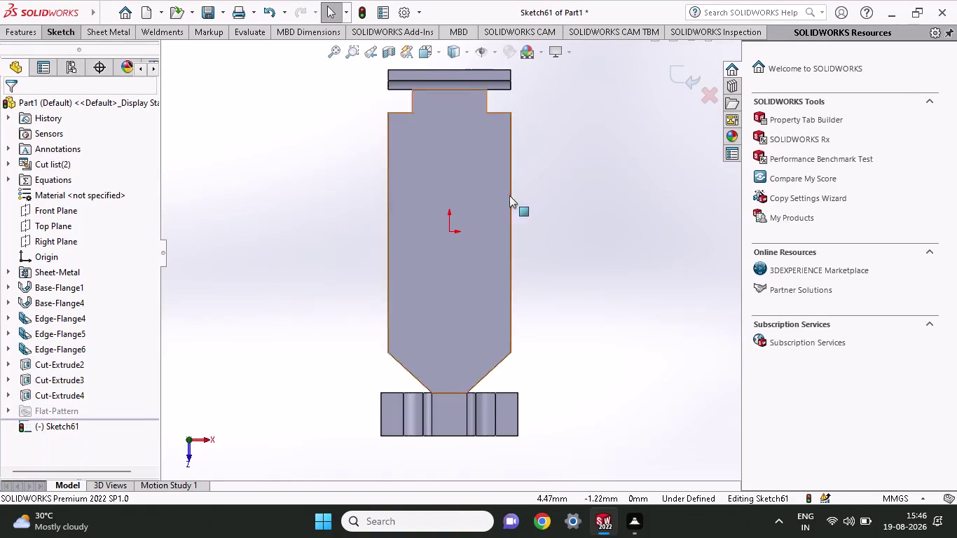
Sketch a vertical straight slot running from low on the flange up near its top edge.
click(68, 32)
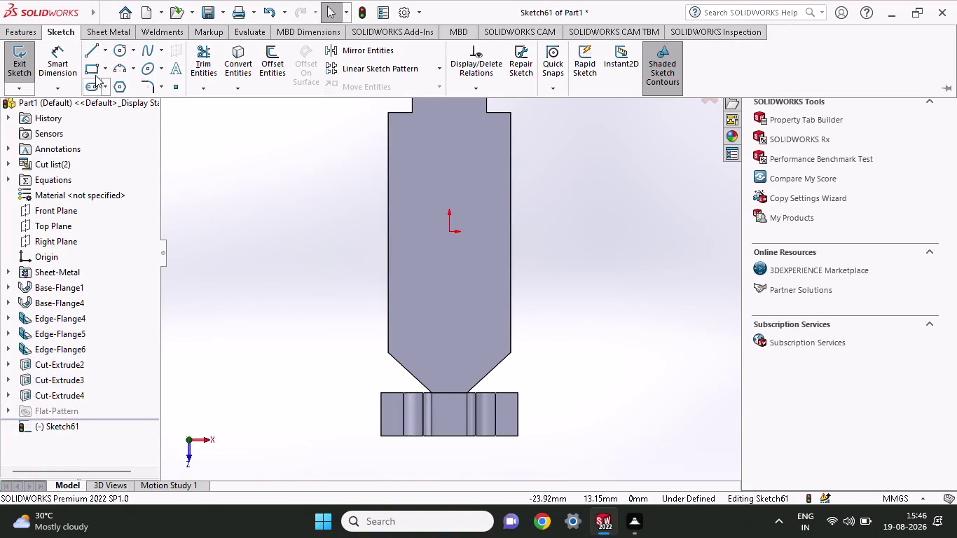
click(89, 93)
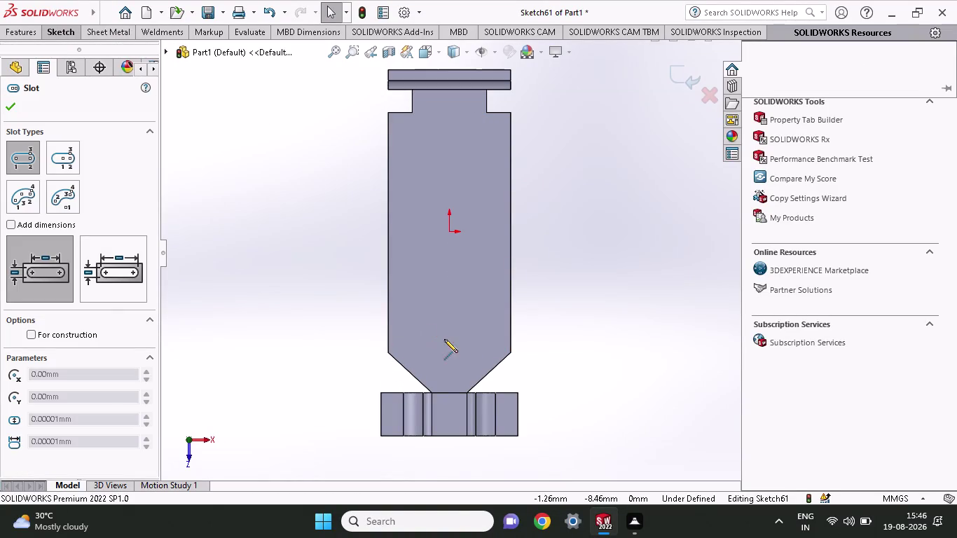
click(454, 349)
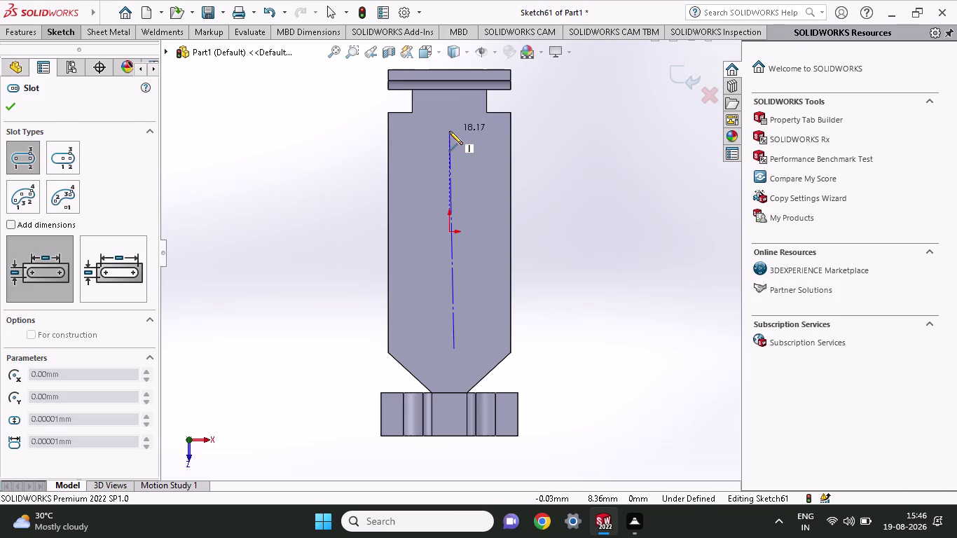
key(Escape)
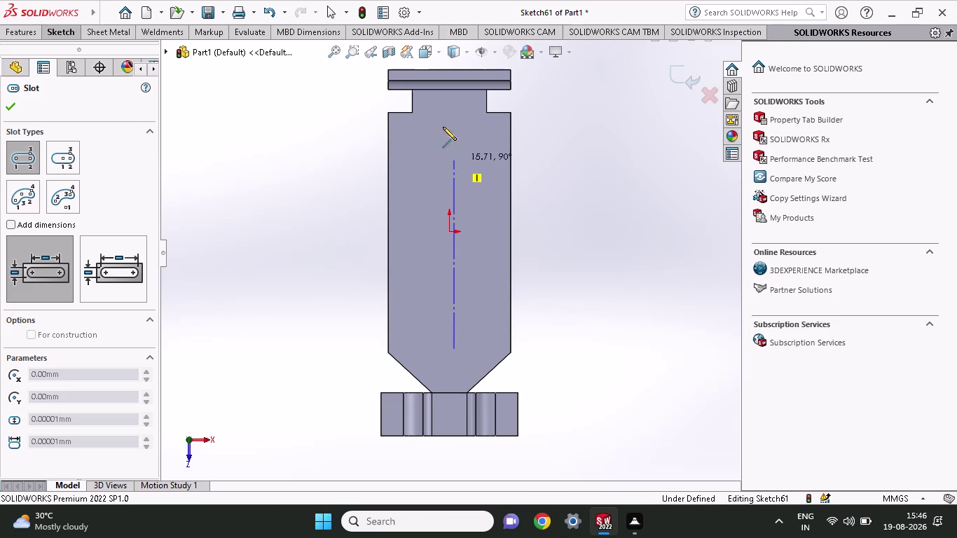
click(60, 33)
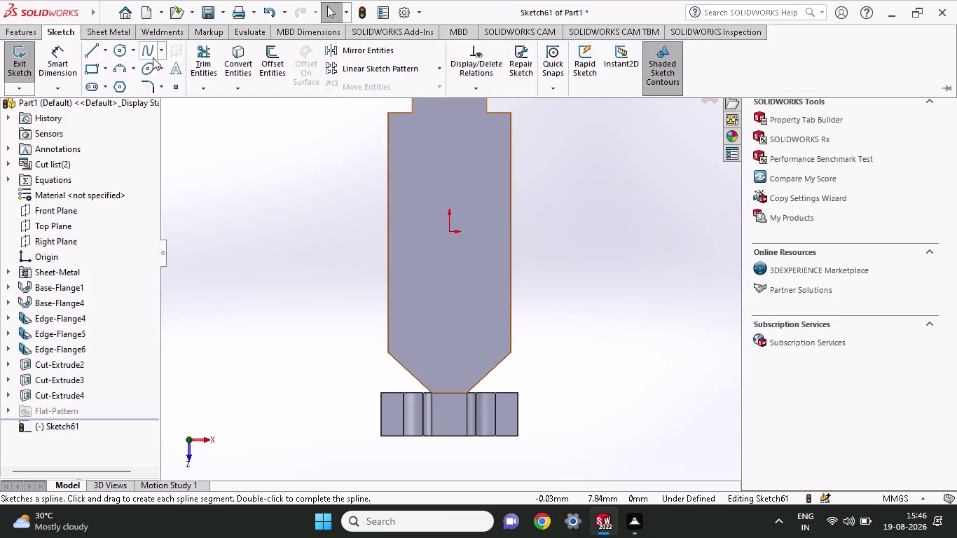
click(91, 84)
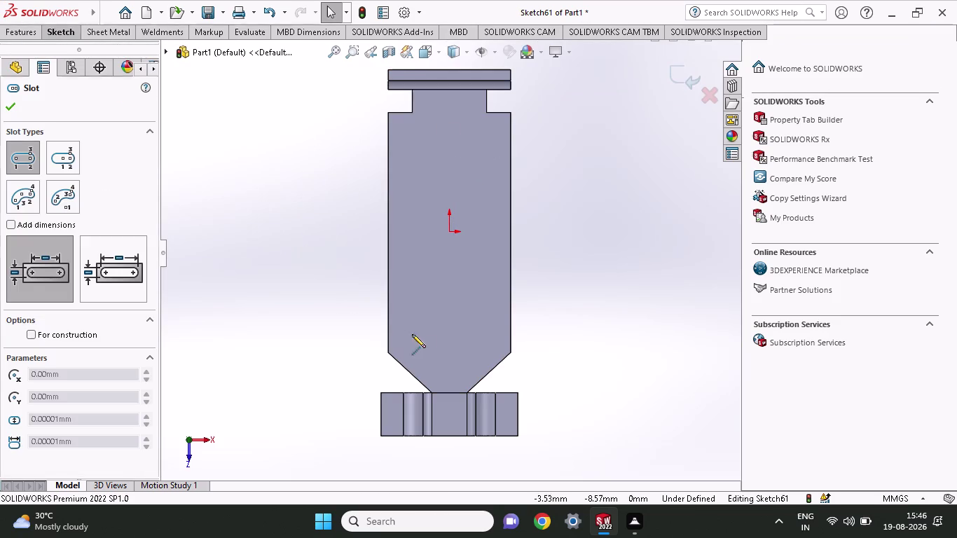
click(452, 349)
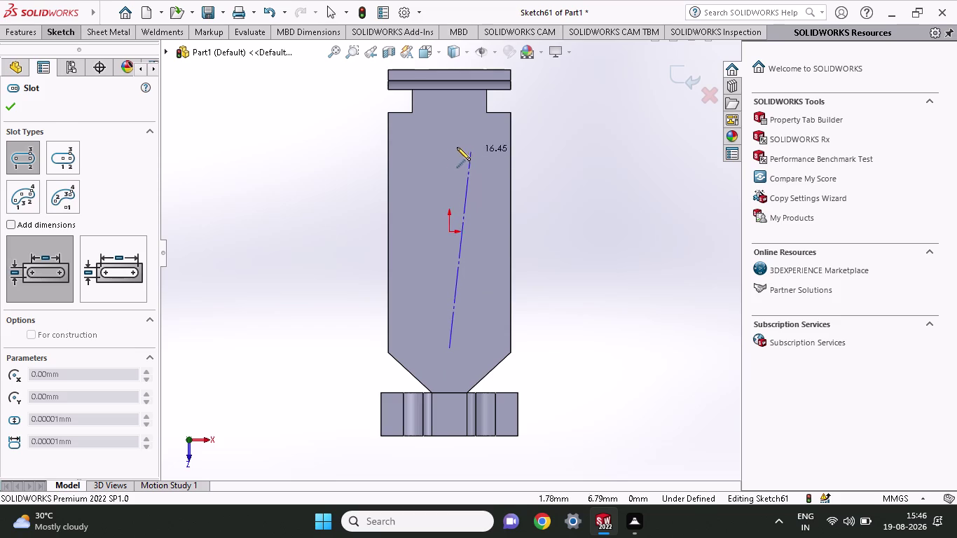
click(449, 138)
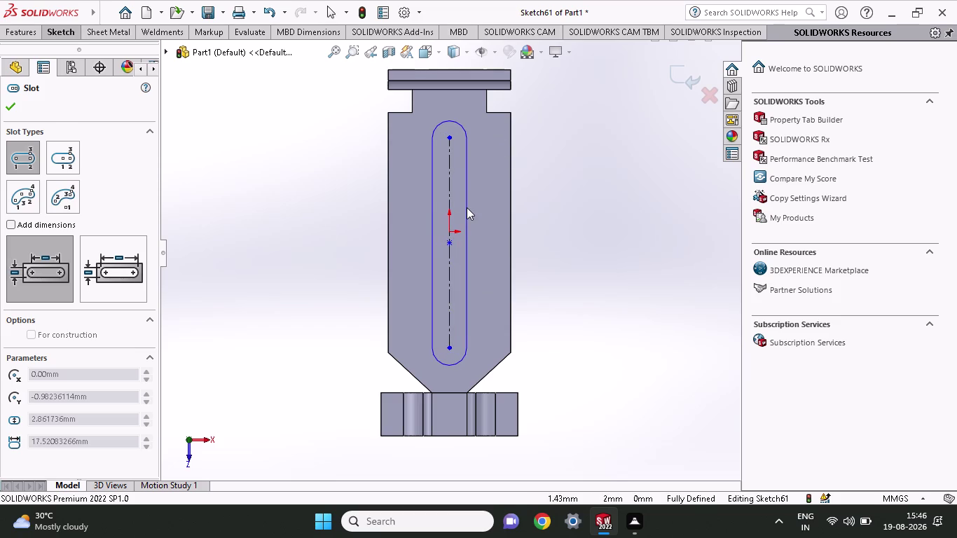
click(467, 207)
click(51, 40)
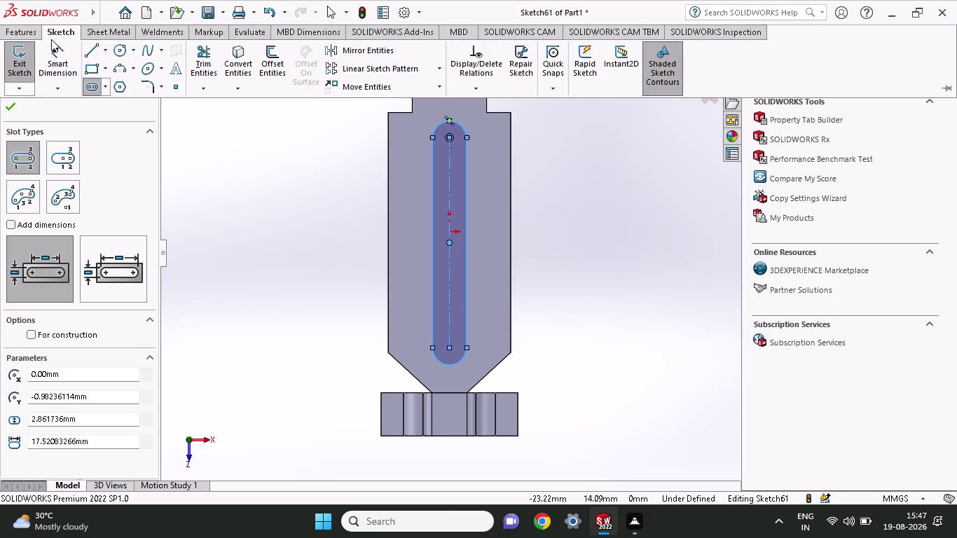
click(72, 64)
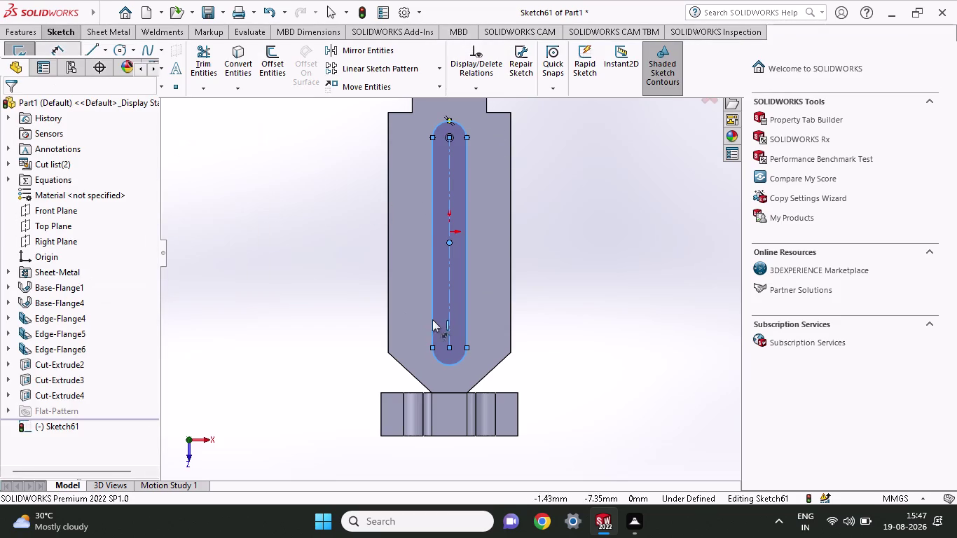
click(450, 346)
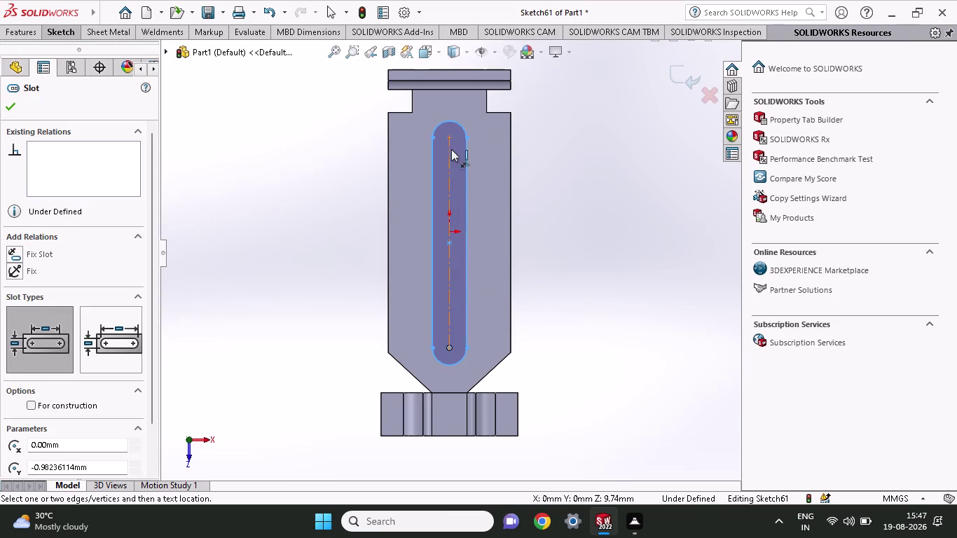
Dimension the slot's end-to-end length to 18.30 mm.
click(448, 139)
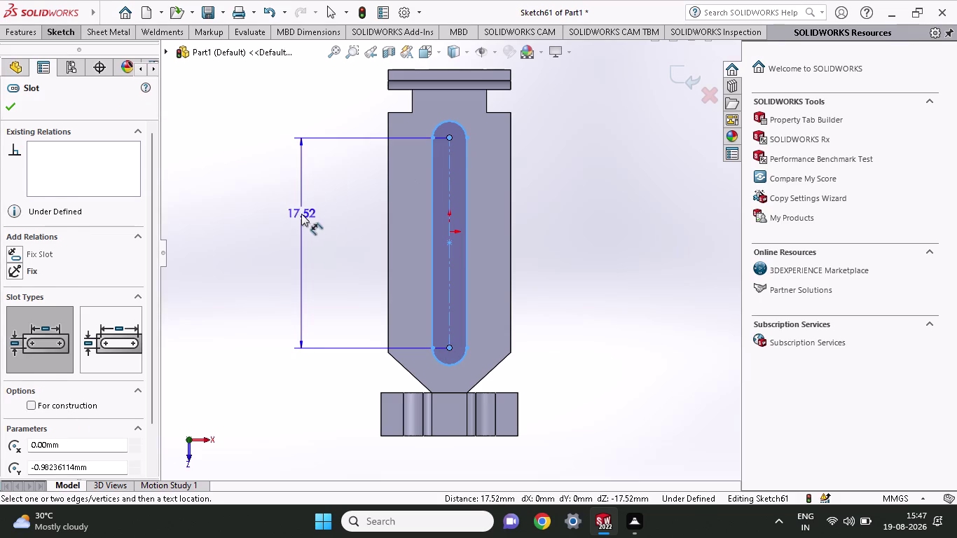
click(301, 214)
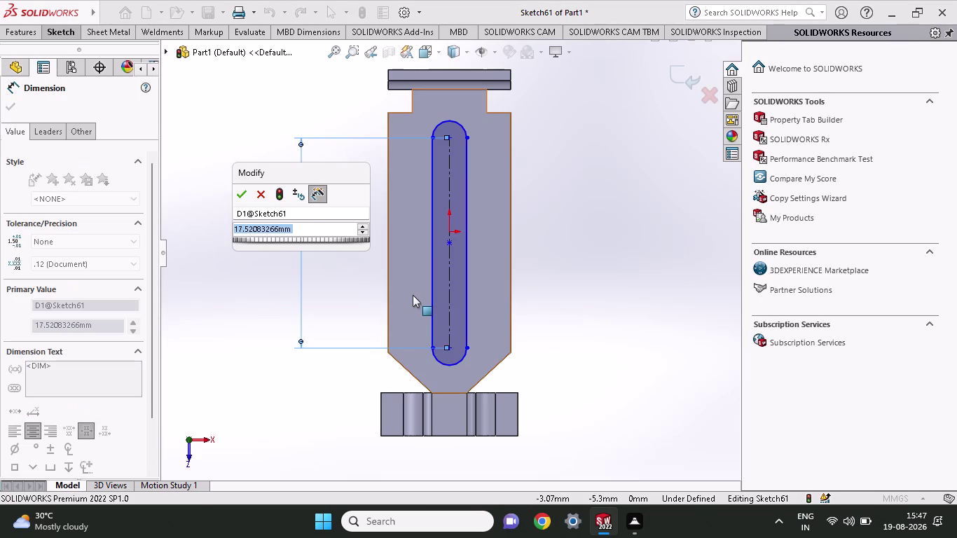
text(1)
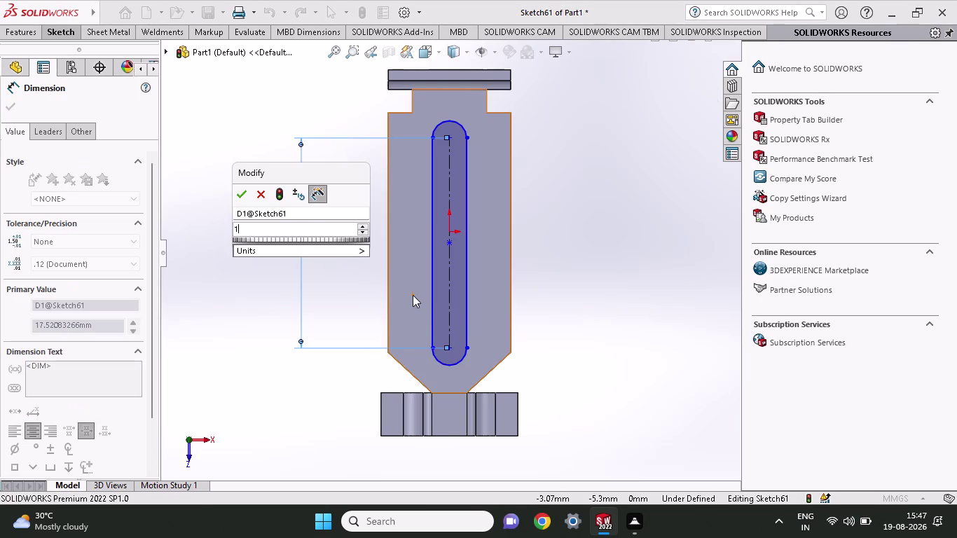
text(8.30)
key(Return)
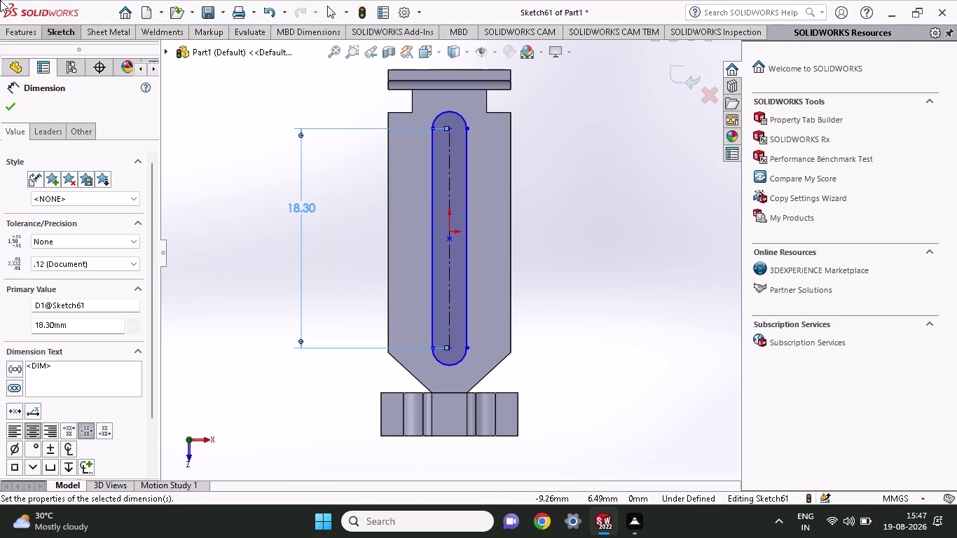
Dimension the slot's lower rounded end to a 2.10 mm radius.
click(441, 363)
click(314, 381)
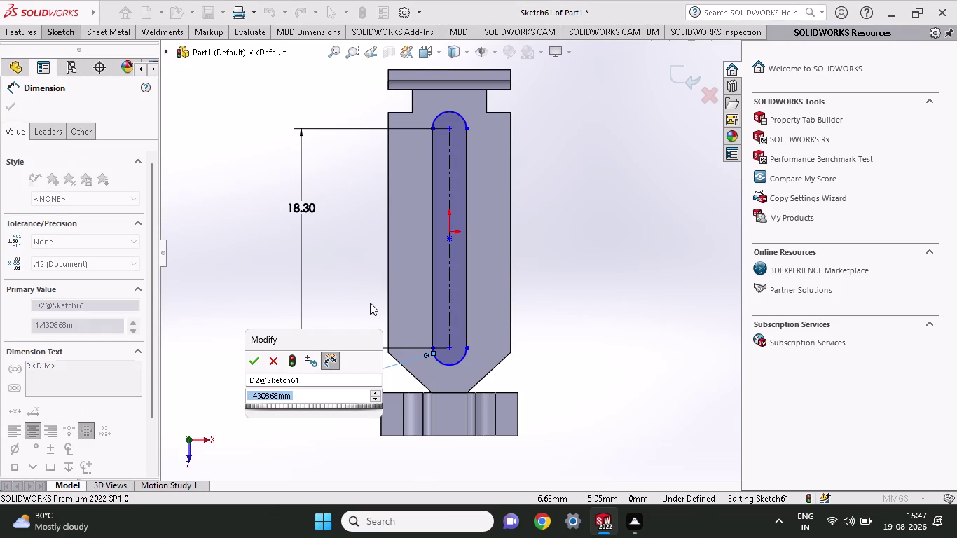
key(2)
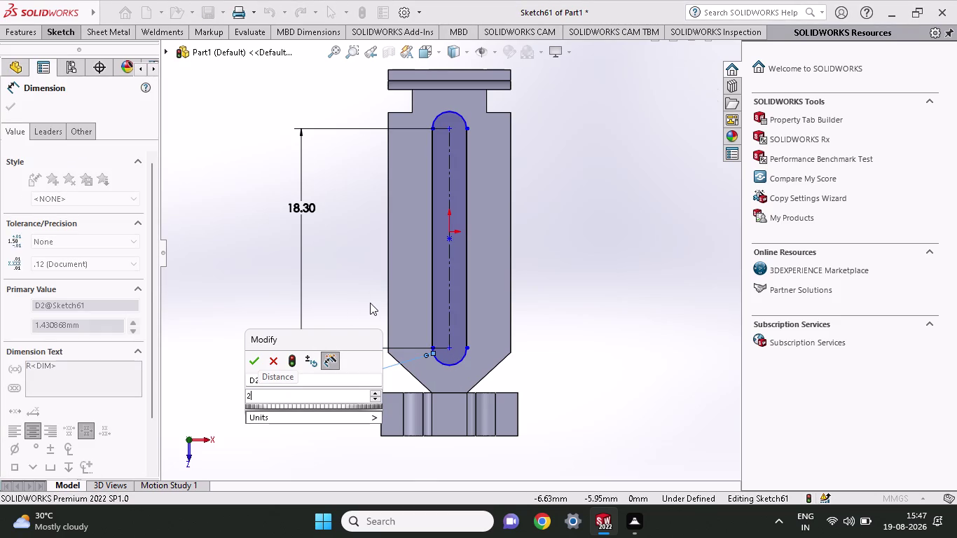
key(period)
text(1)
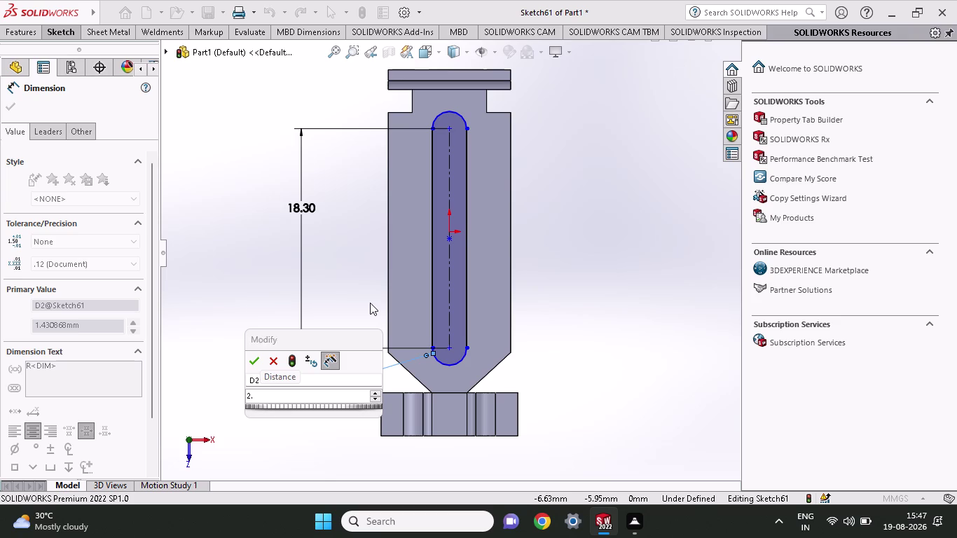
text(0)
key(Return)
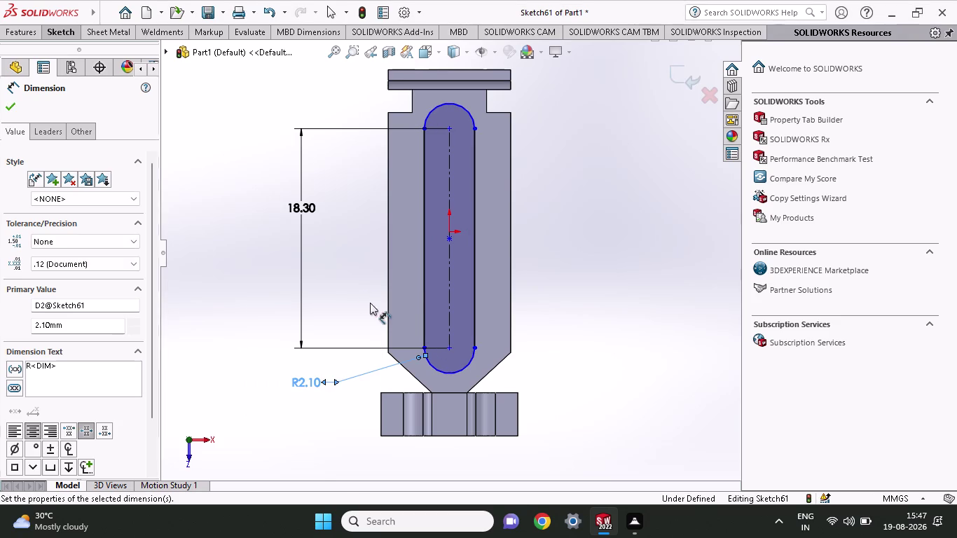
click(15, 107)
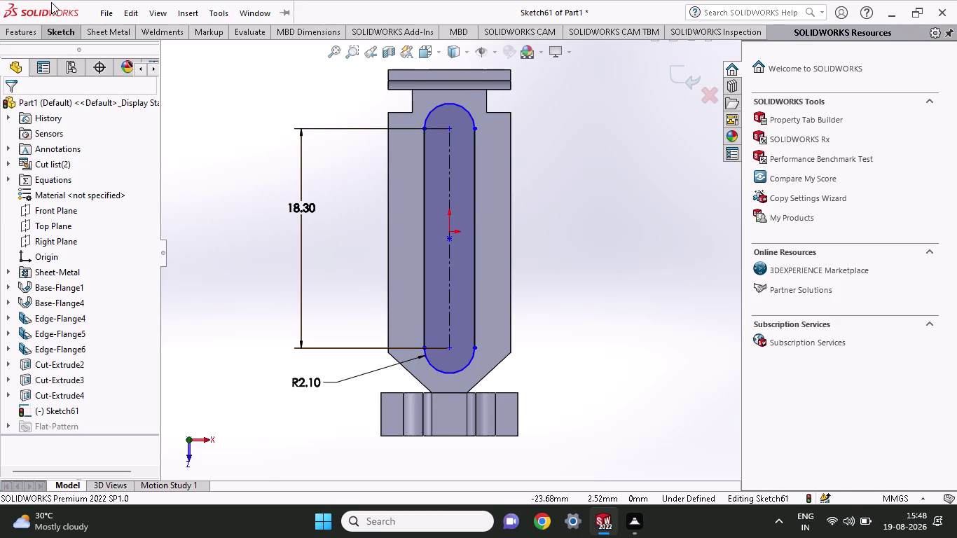
click(68, 41)
click(67, 28)
Dimension the slot's top arc centre to the origin as 18.30/2, giving 9.15 mm.
click(54, 68)
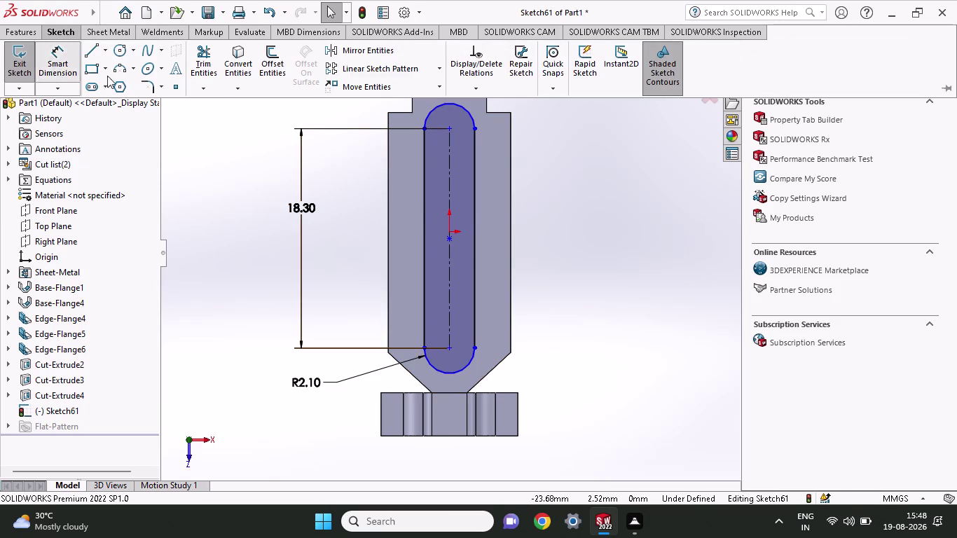
click(450, 228)
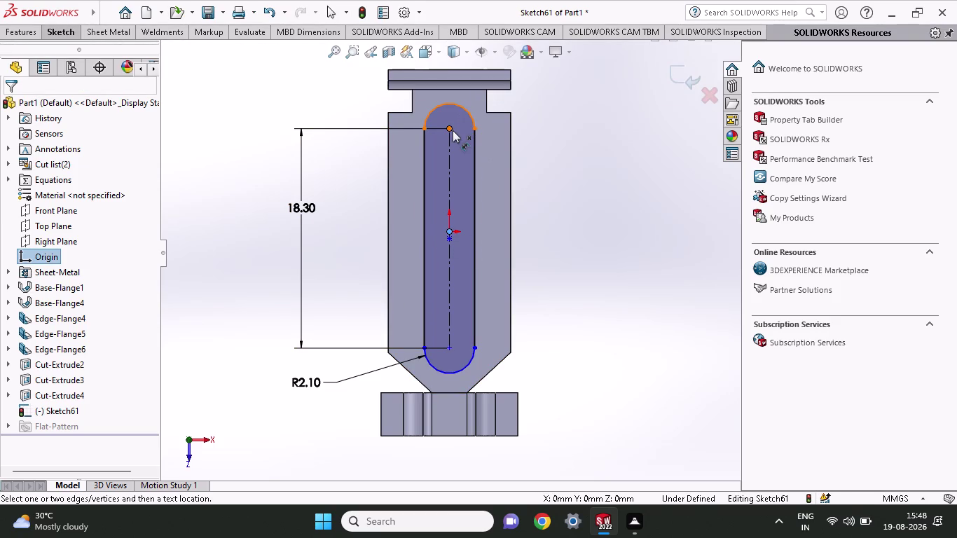
click(447, 131)
click(355, 199)
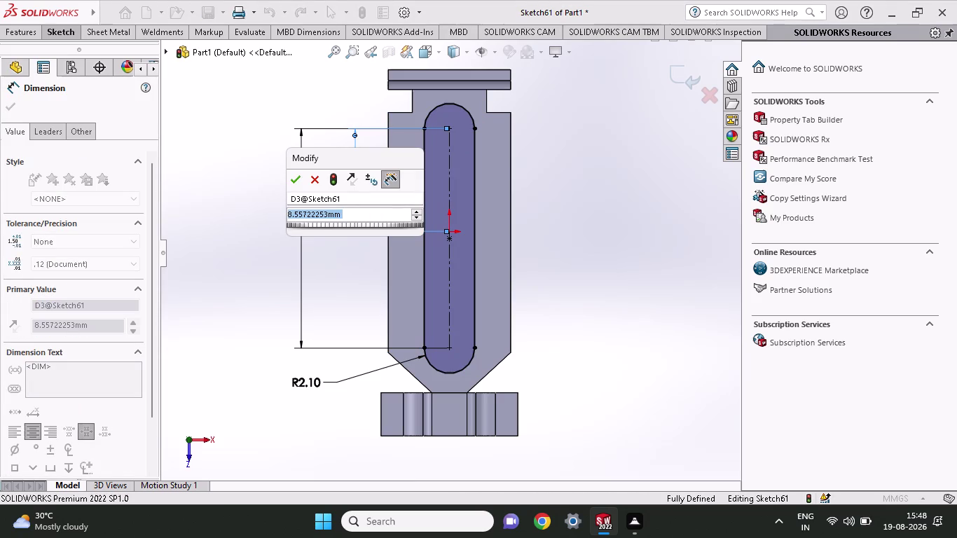
text(1)
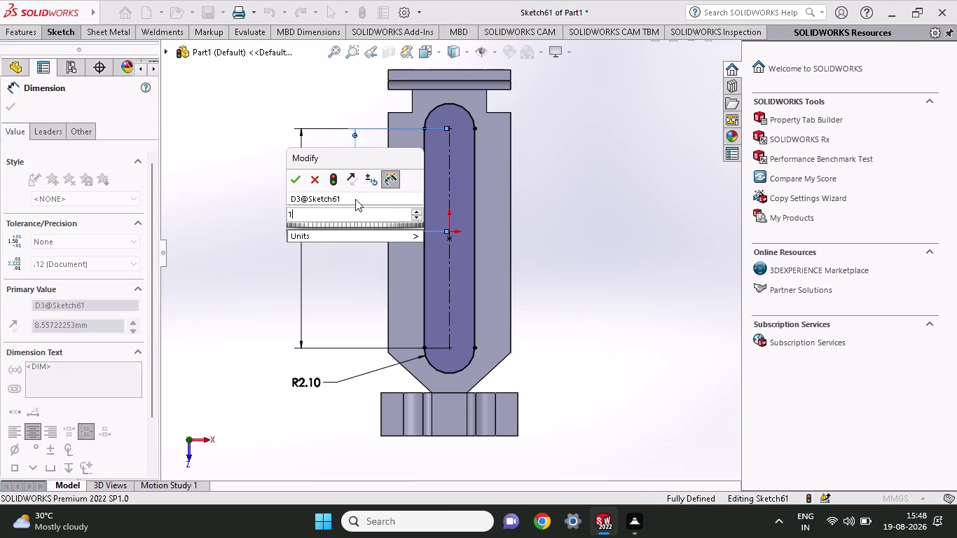
text(8.30)
text(/2)
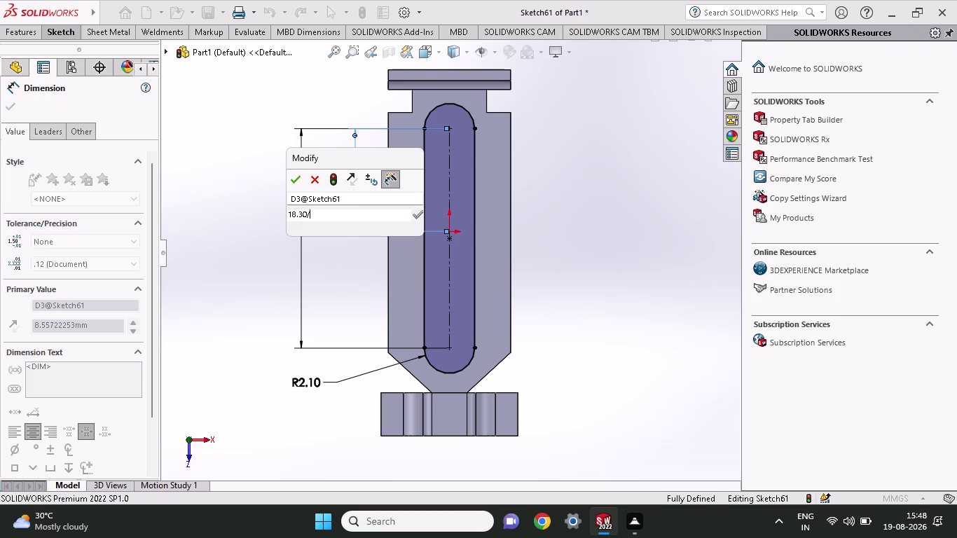
key(Return)
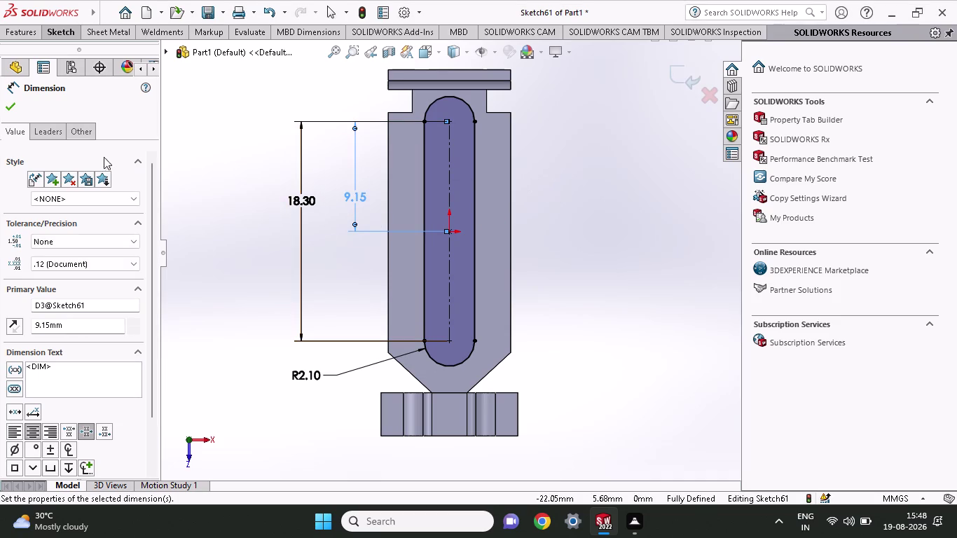
click(6, 104)
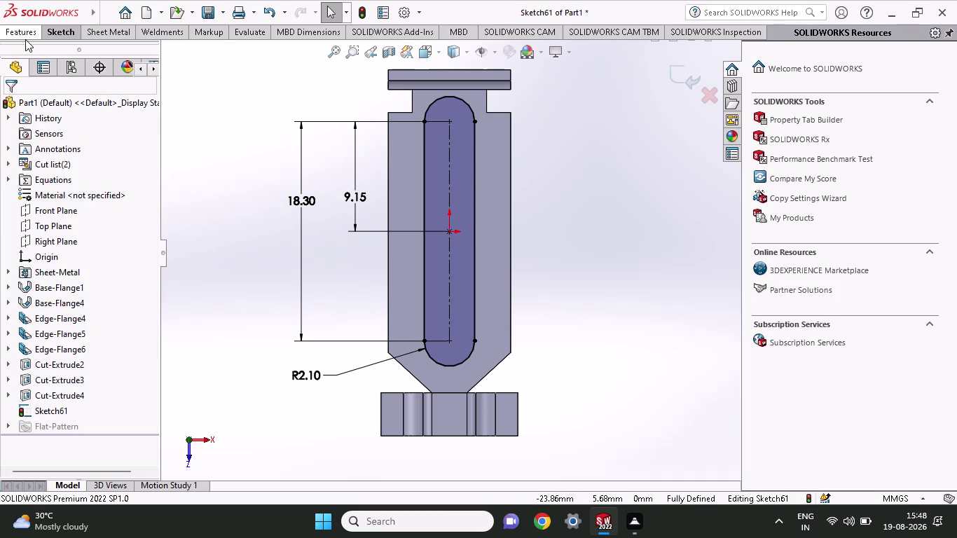
Extrude-cut the slot sketch Blind 3.60 mm through the base as Cut-Extrude5.
click(25, 35)
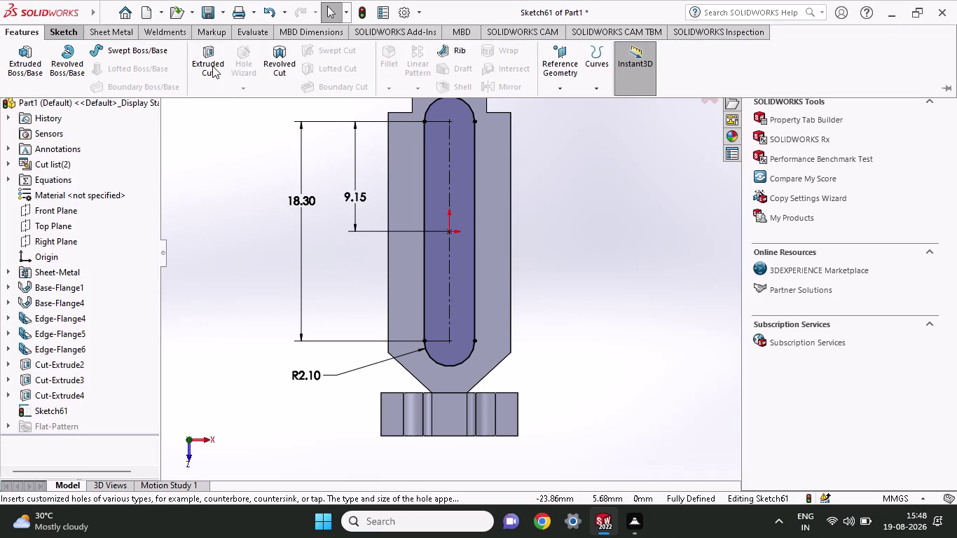
click(213, 66)
scroll(up, 3)
middle_drag(242, 173, 235, 63)
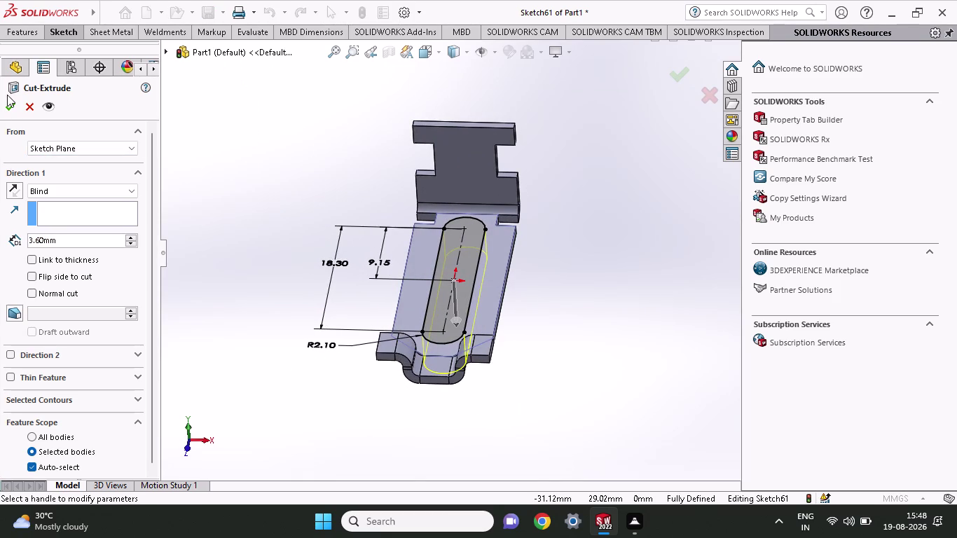
click(8, 98)
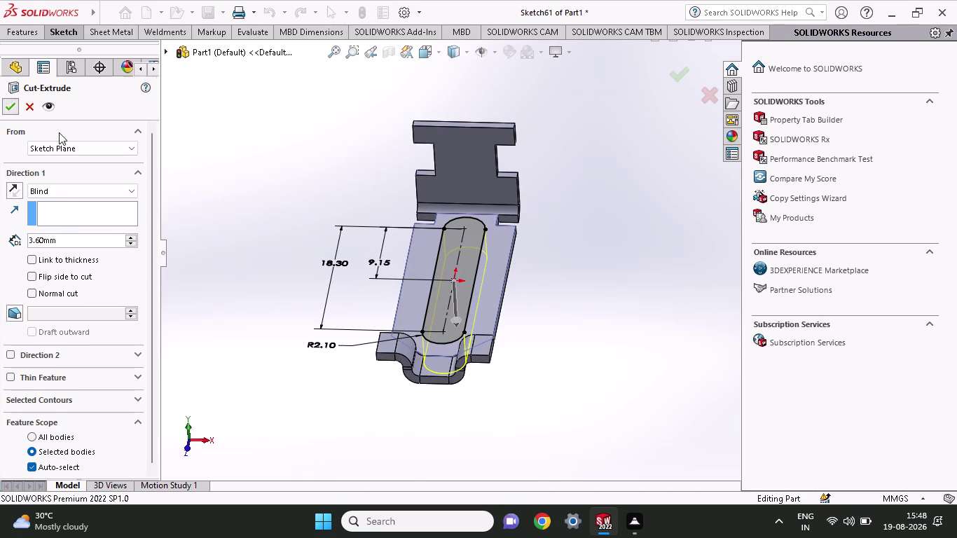
click(251, 216)
Orbit to inspect the slot, then open Sketch62 on the Edge-Flange6 vertical face.
middle_drag(261, 222, 335, 295)
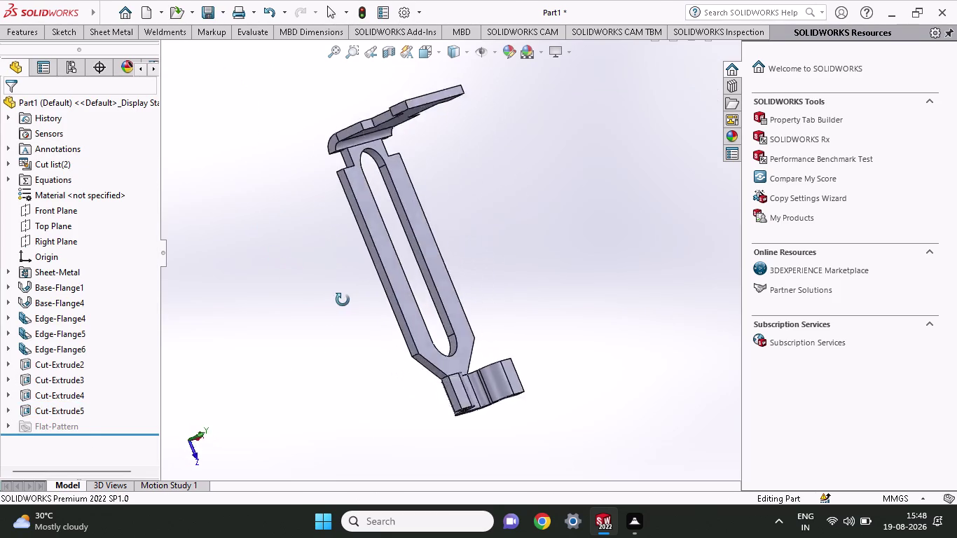
middle_drag(335, 295, 277, 194)
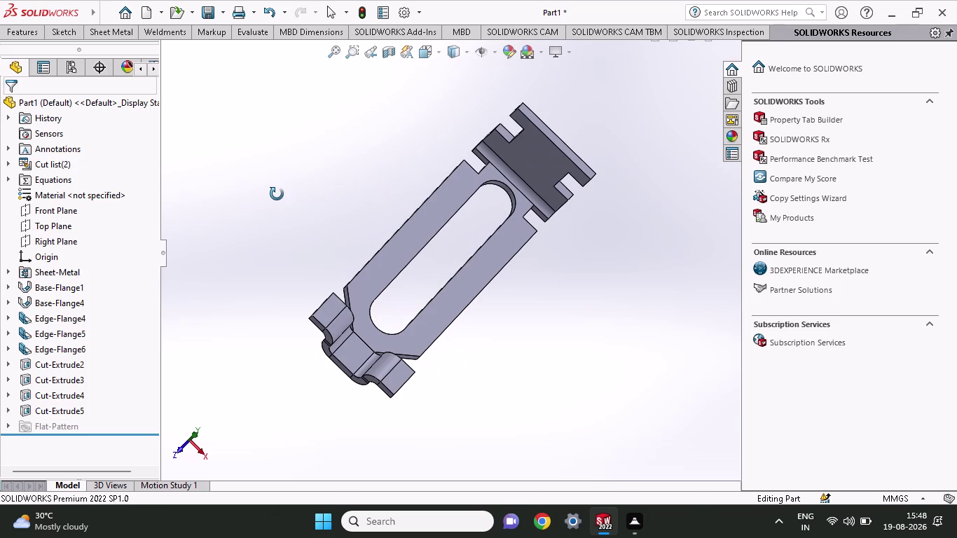
middle_drag(276, 194, 267, 177)
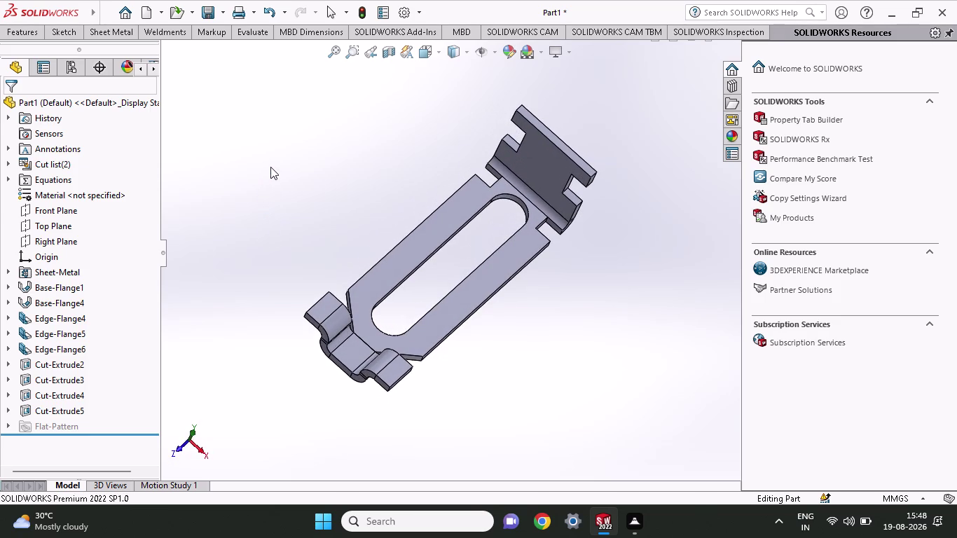
scroll(up, 3)
middle_drag(270, 167, 310, 122)
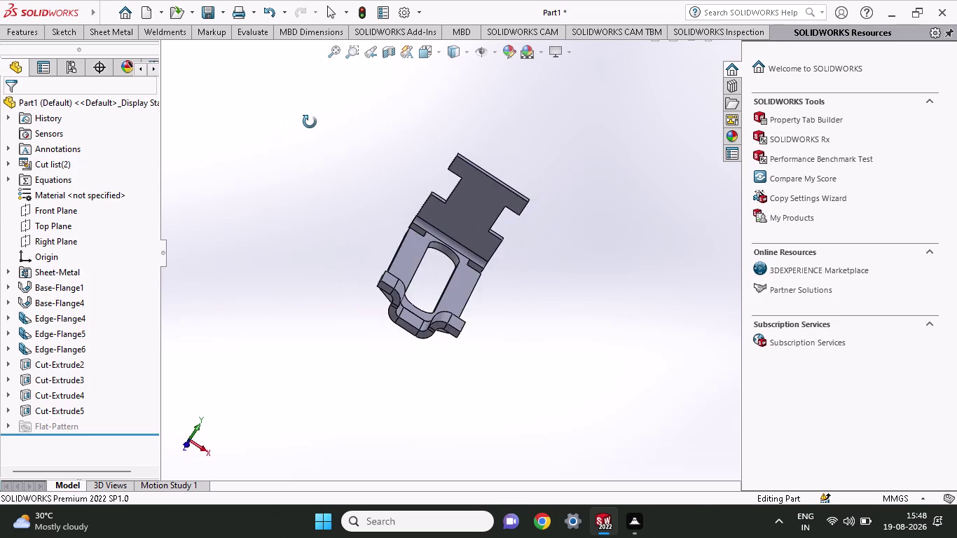
middle_drag(310, 122, 318, 129)
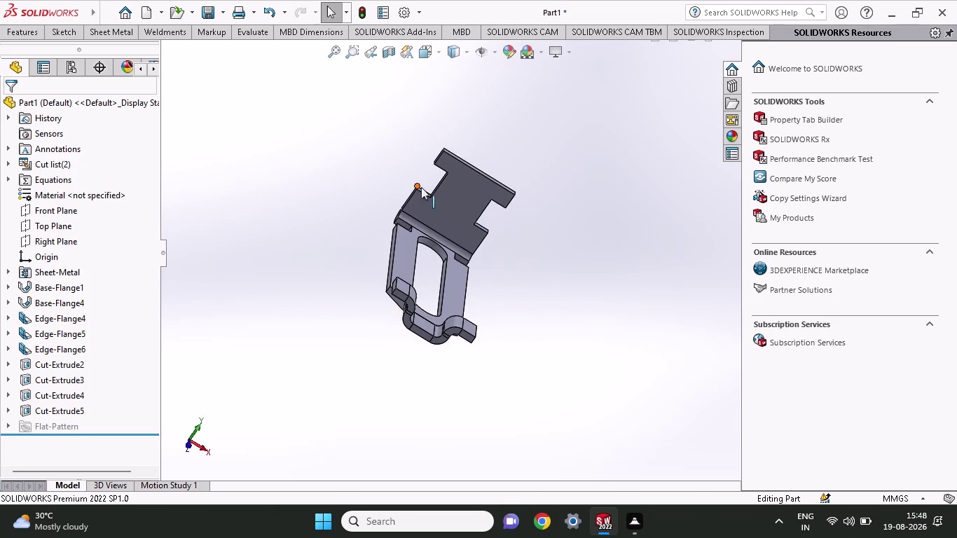
click(441, 194)
click(503, 160)
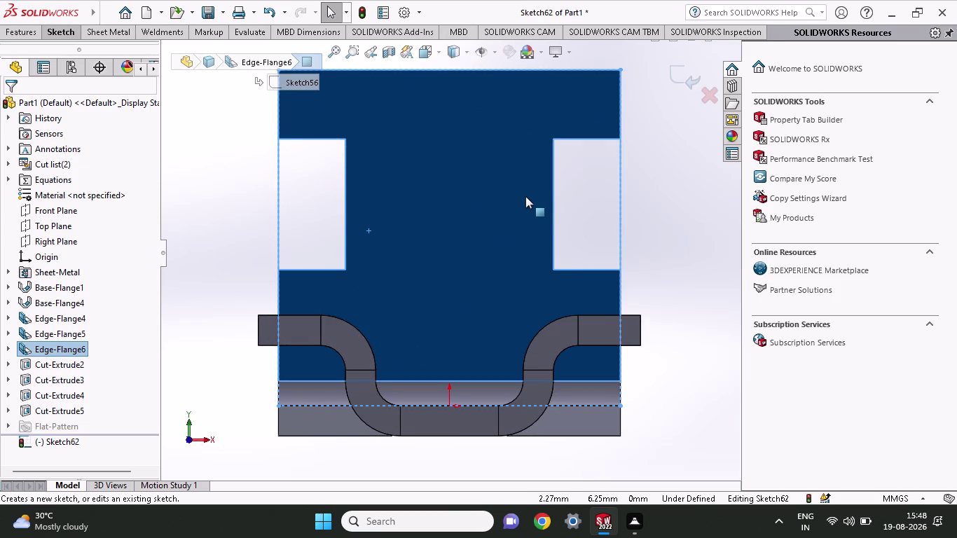
Draw a corner rectangle on the flange face from its top edge to the bend line.
click(58, 24)
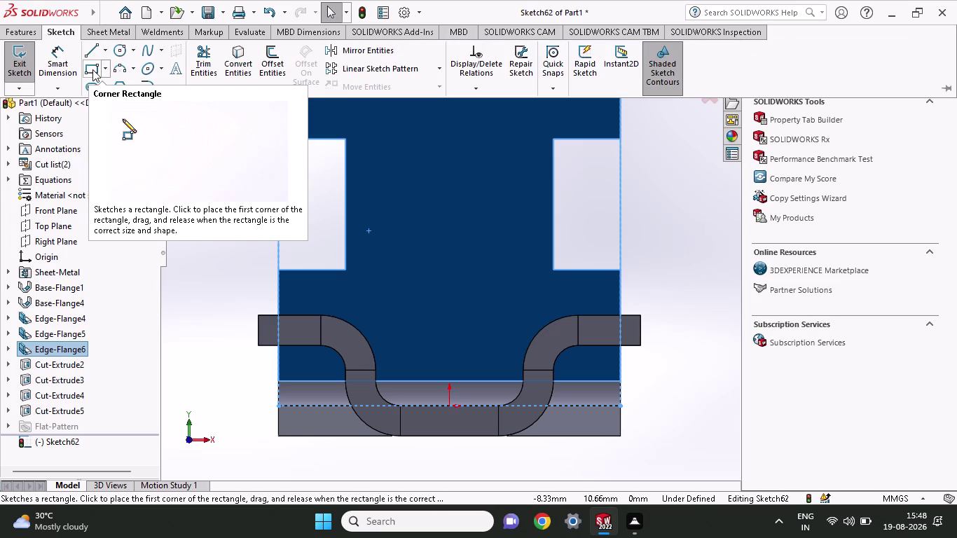
click(99, 68)
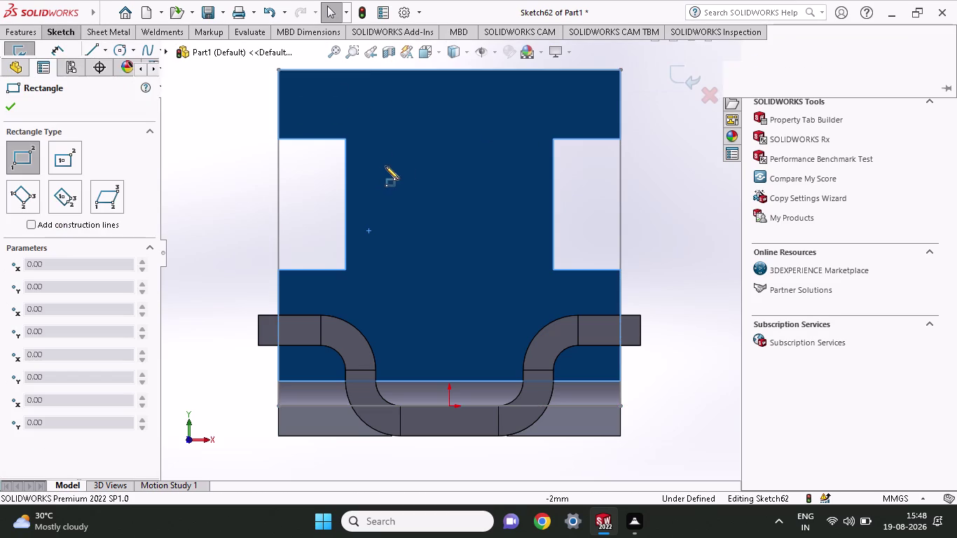
click(376, 71)
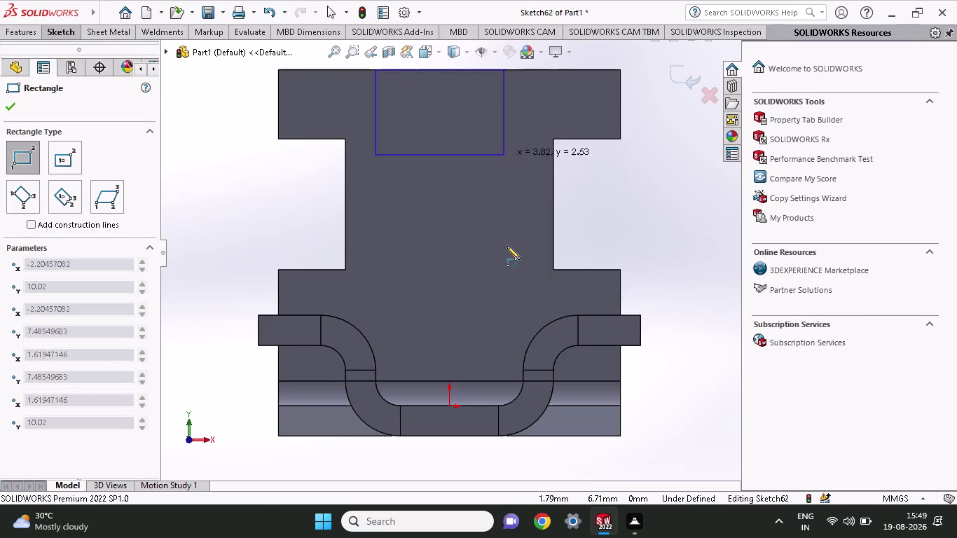
click(505, 382)
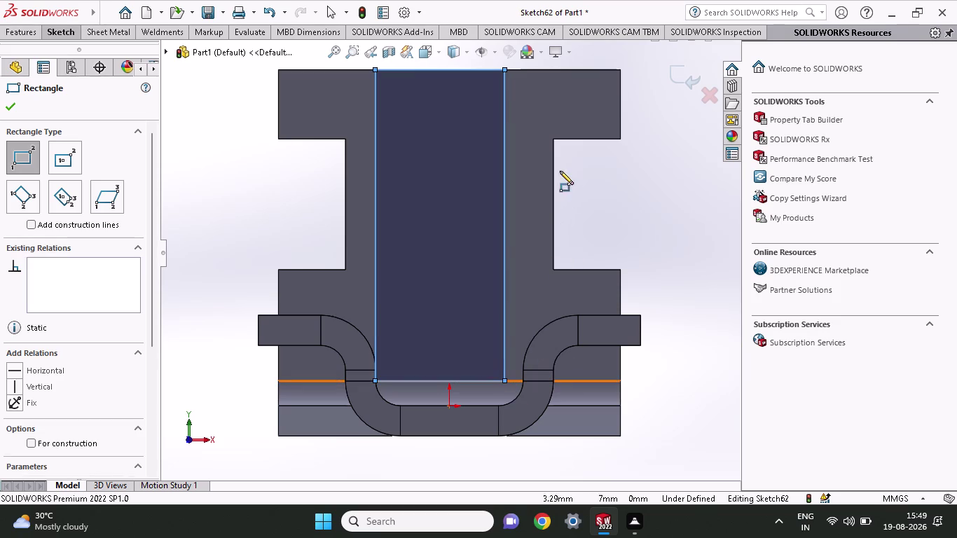
click(61, 30)
click(64, 70)
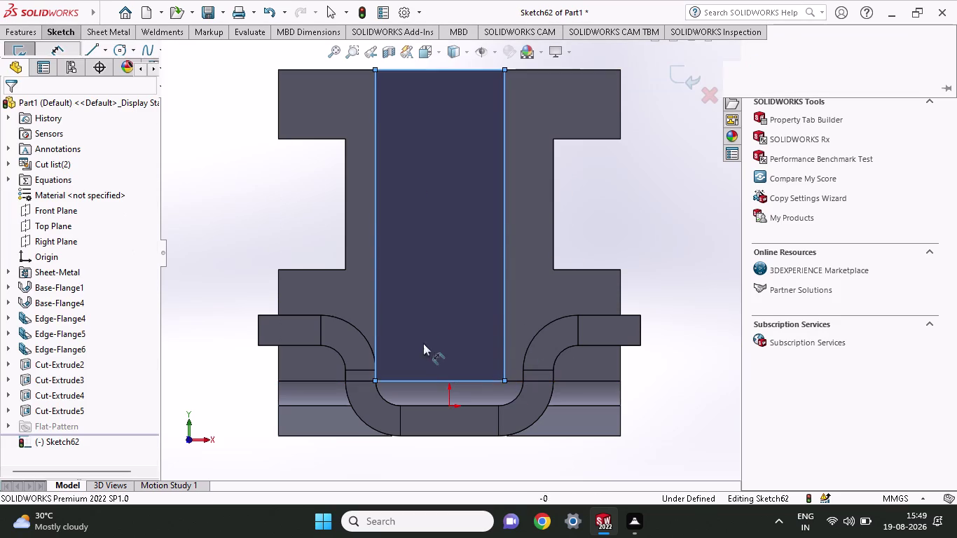
Dimension the rectangle's lower-right corner from the origin, placing the offset below the part.
click(449, 404)
click(506, 382)
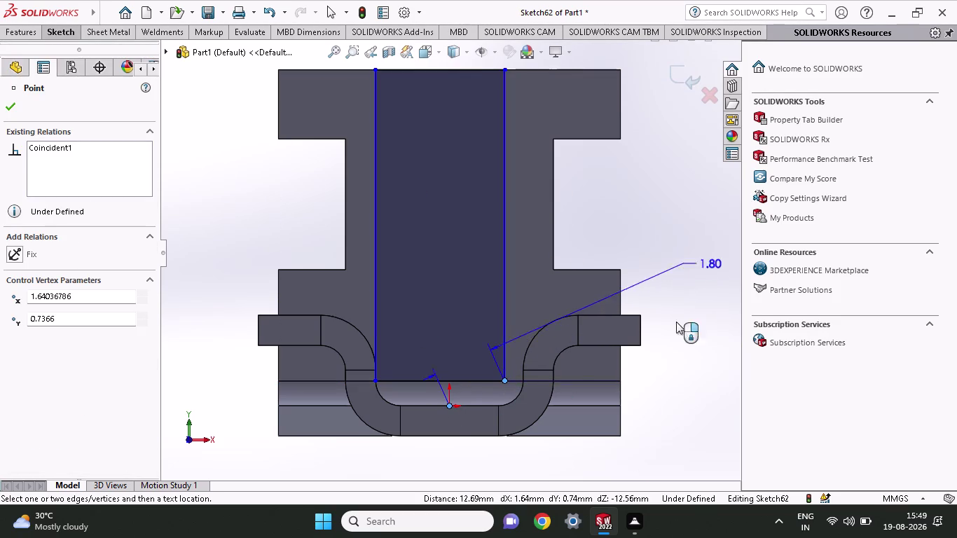
click(466, 465)
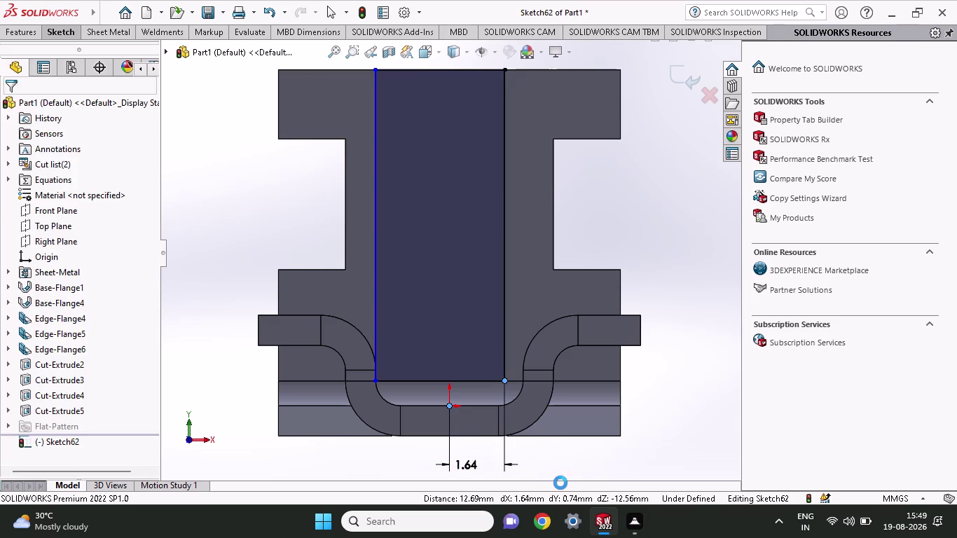
Set the right-side offset to 6.20/2 (3.10 mm), correcting an initial 5.10 entry.
text(1)
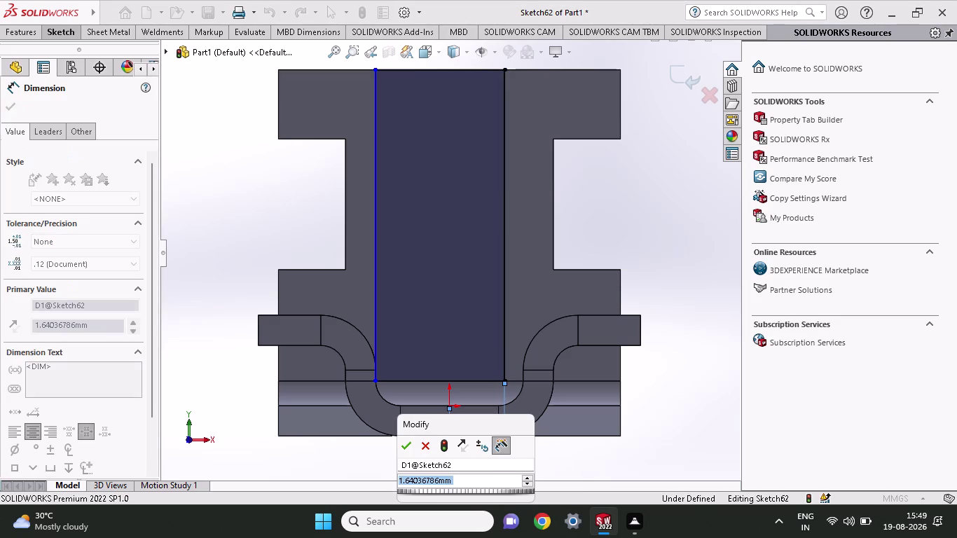
text(0.20/)
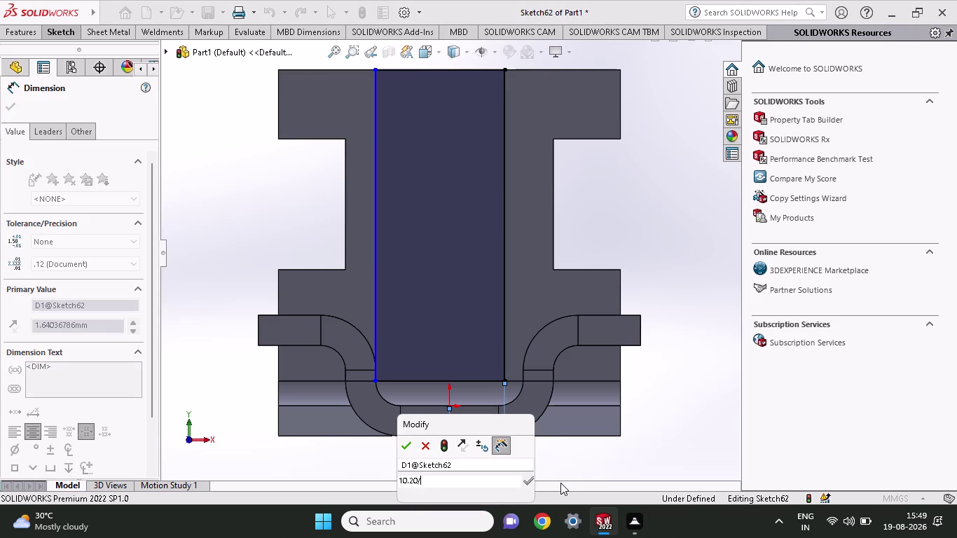
text(2)
key(Return)
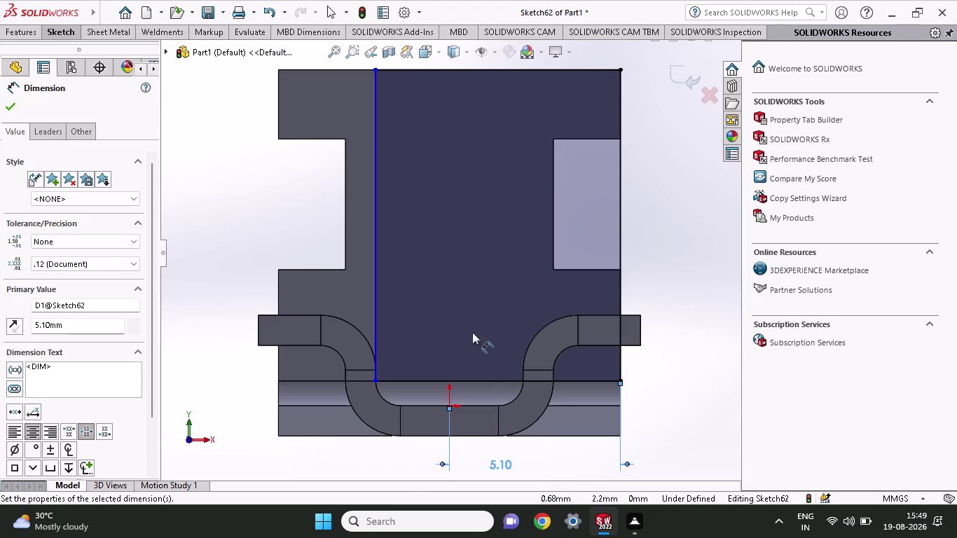
scroll(up, 3)
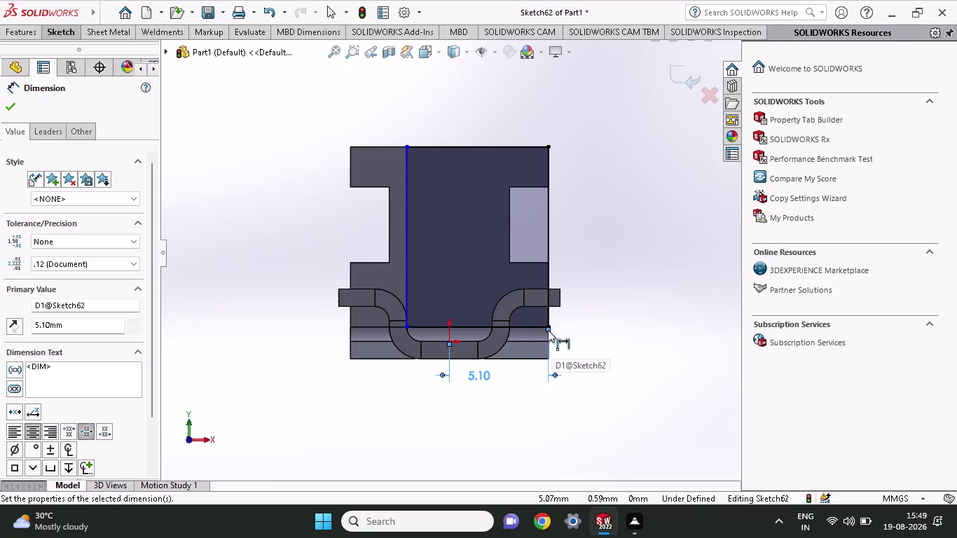
double_click(489, 375)
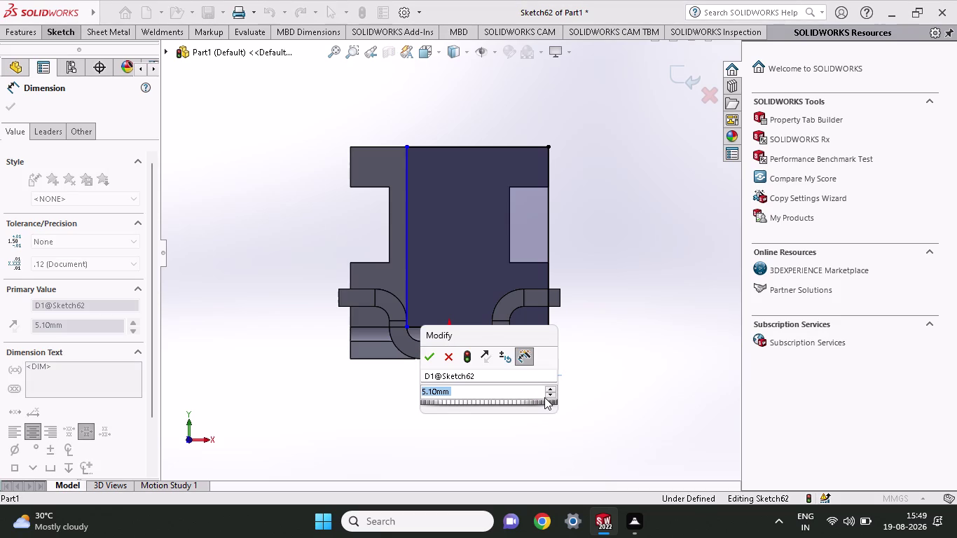
text(6.2)
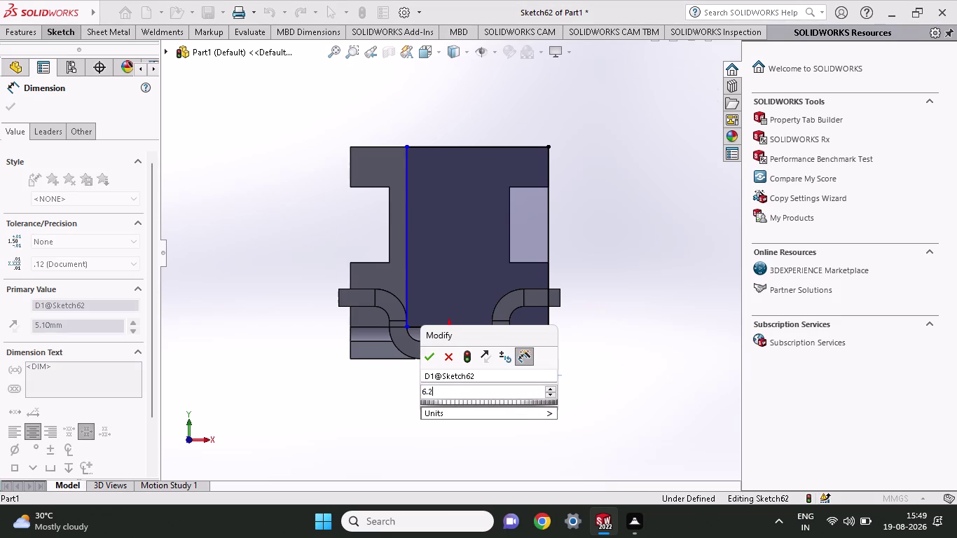
text(0)
text(/2)
key(Return)
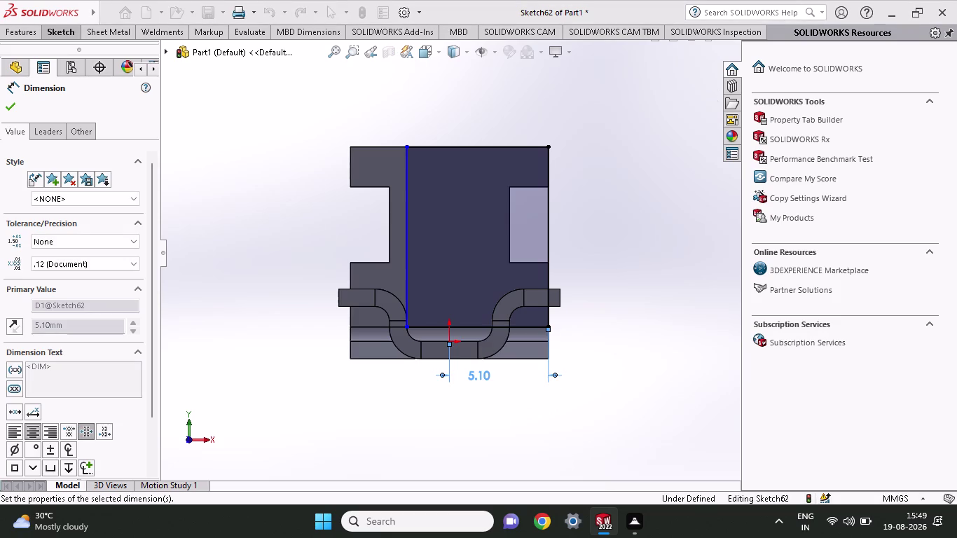
click(446, 345)
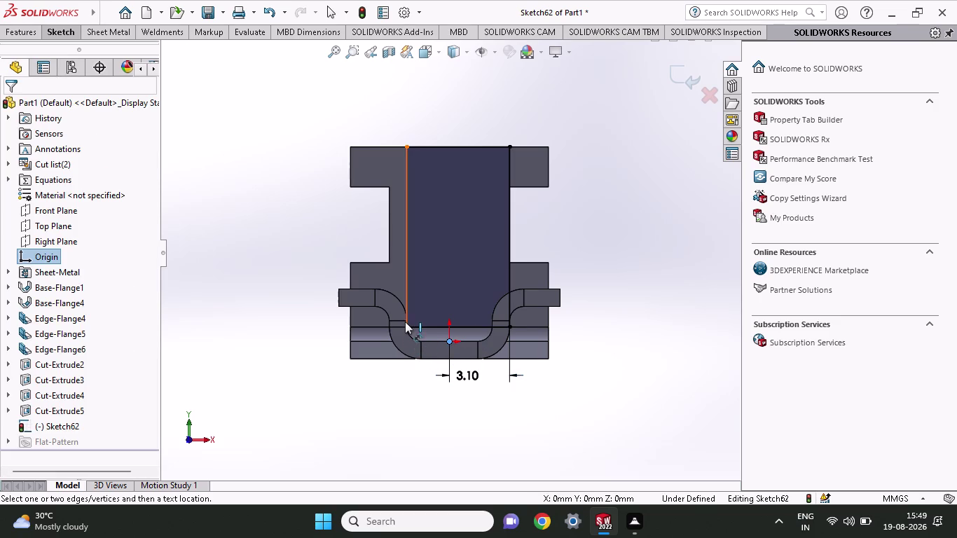
Dimension the rectangle's lower-left corner 3.10 mm from the origin.
click(406, 331)
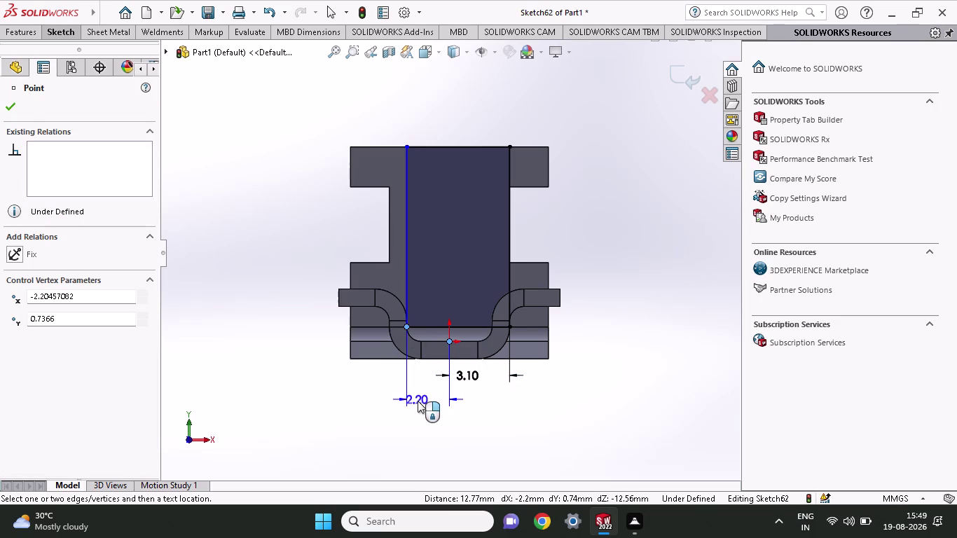
click(418, 401)
key(3)
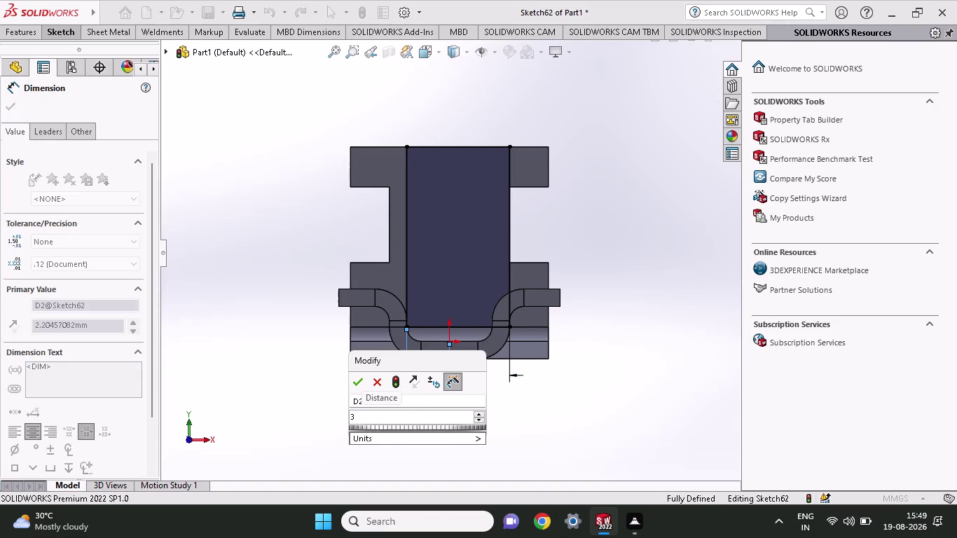
text(.10)
key(Return)
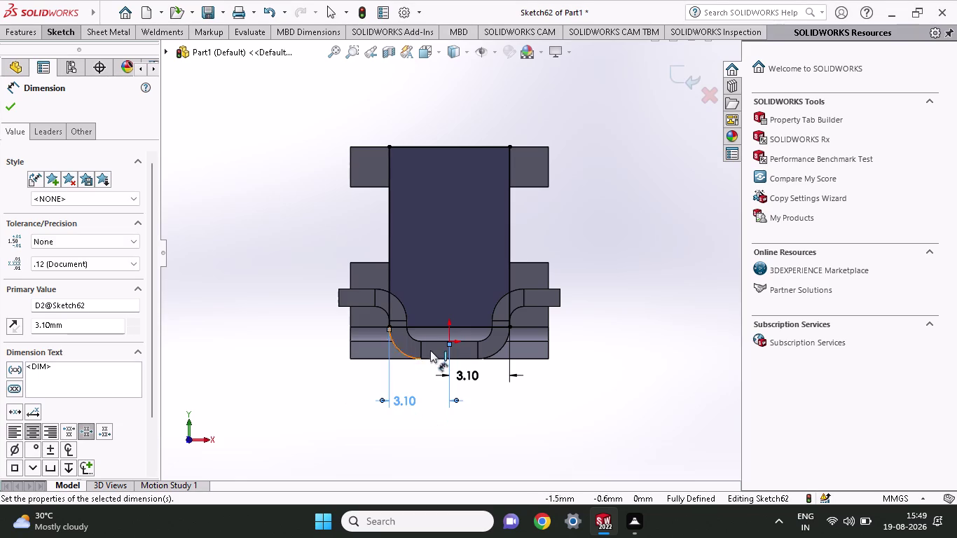
click(9, 107)
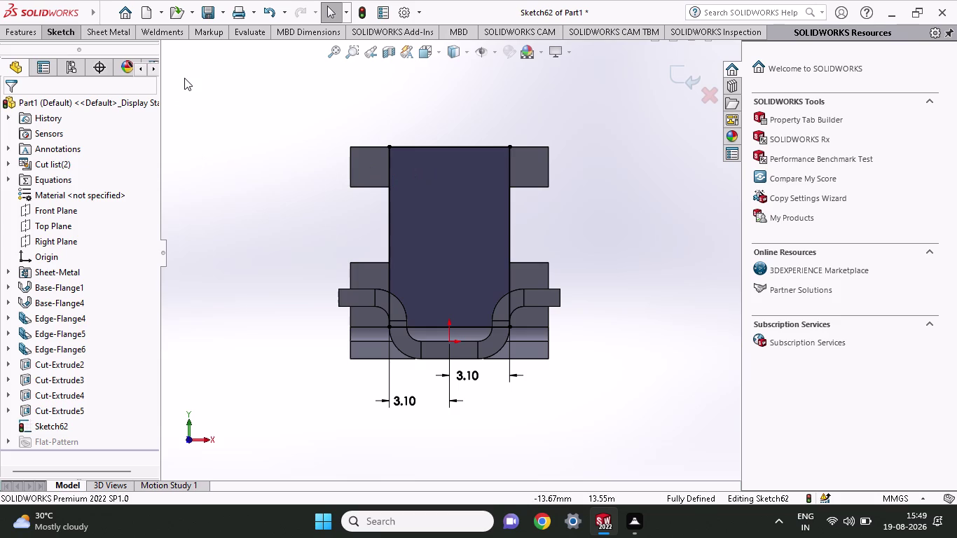
click(61, 34)
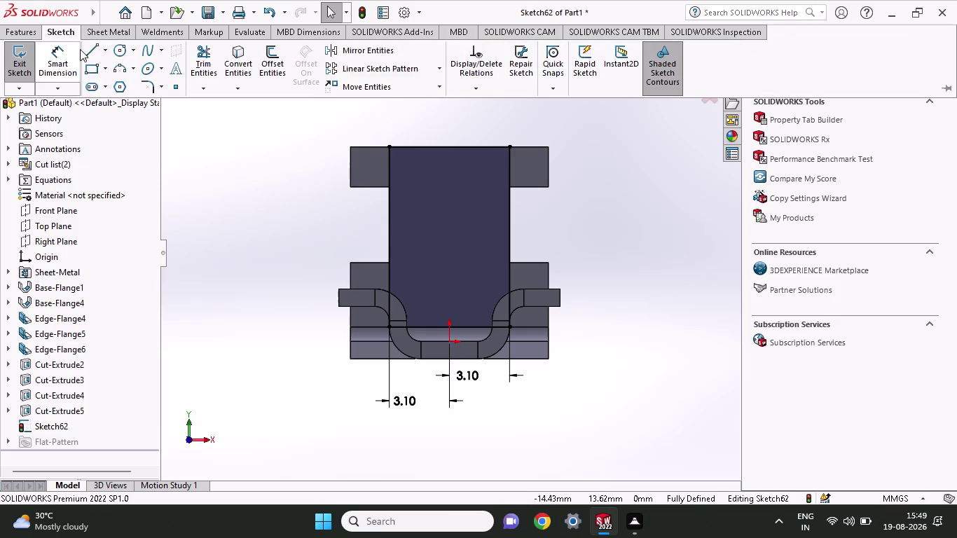
click(87, 66)
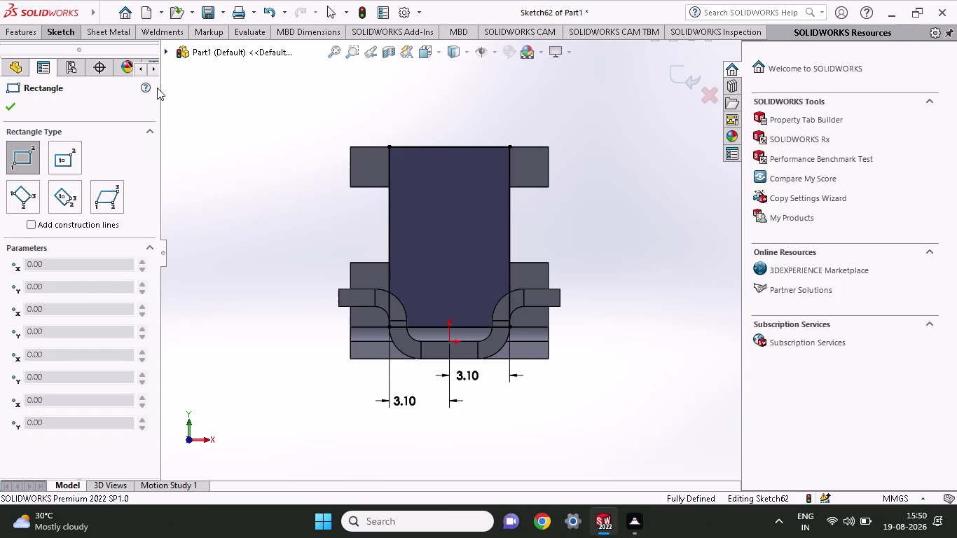
Draw two tall rectangles over the flange's left and right outer strips.
click(350, 146)
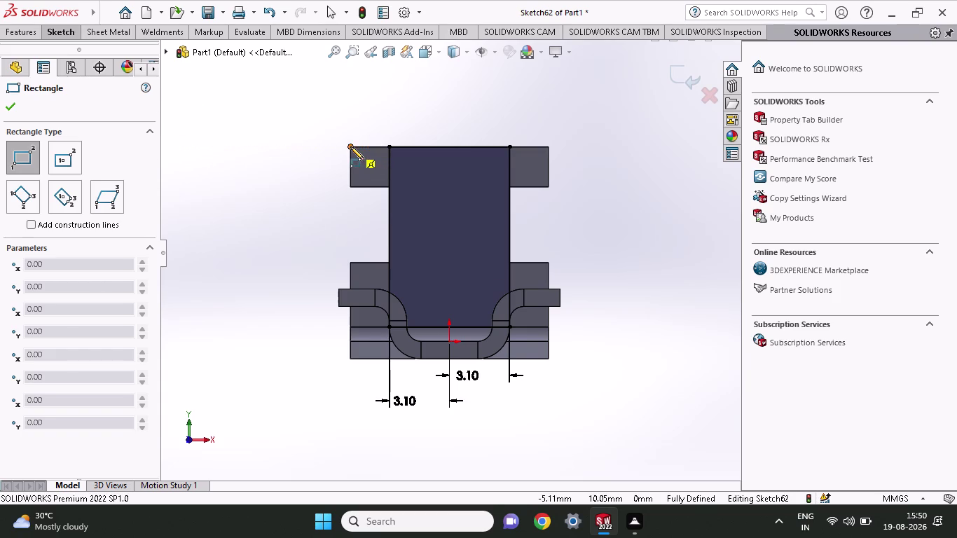
click(391, 326)
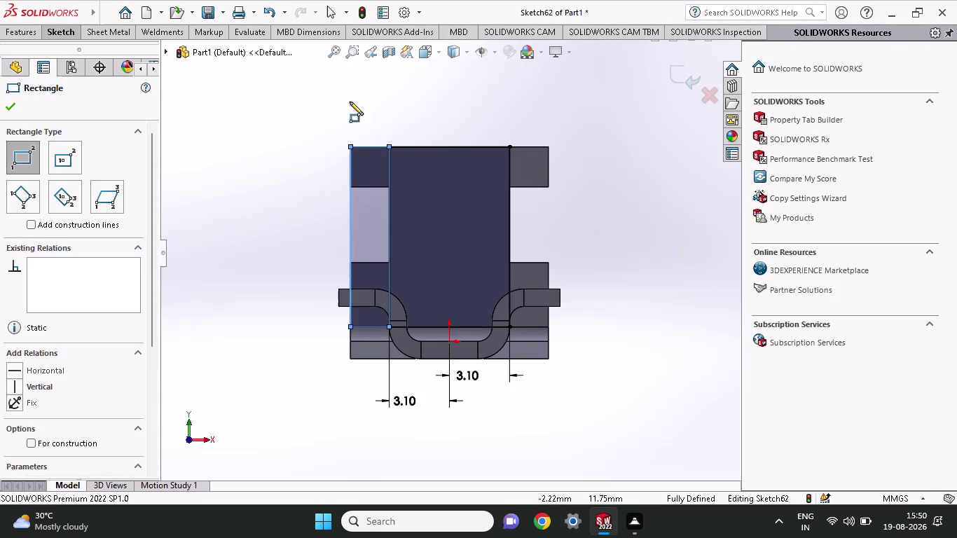
click(510, 147)
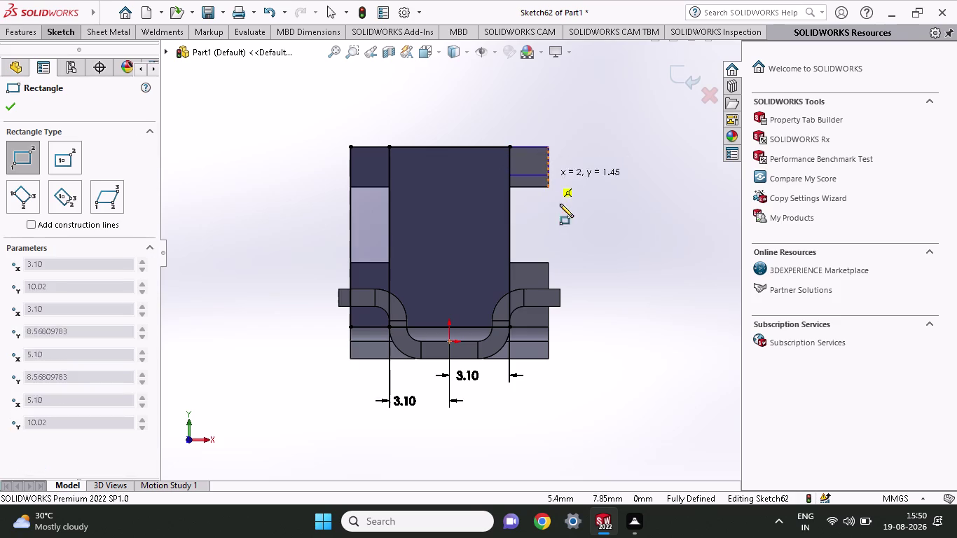
click(549, 329)
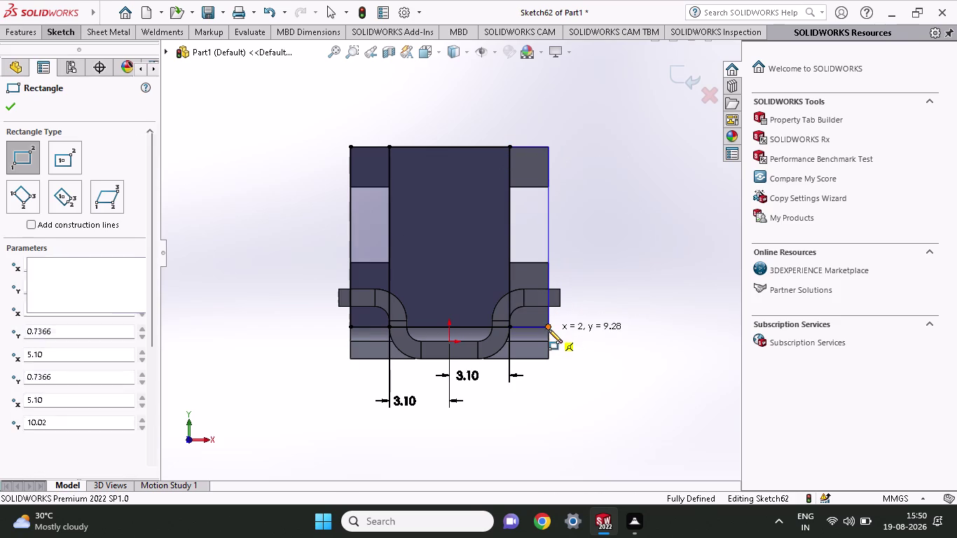
click(14, 104)
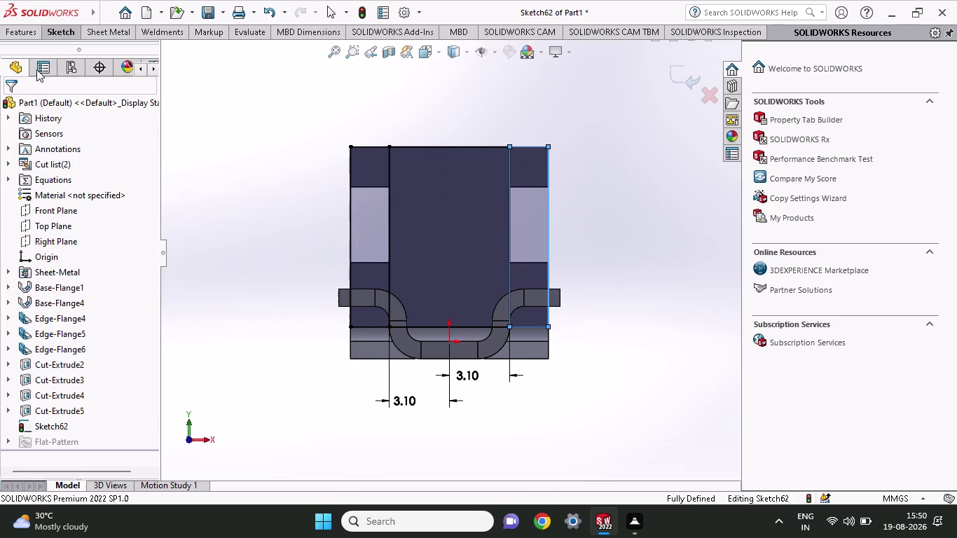
click(17, 29)
click(198, 48)
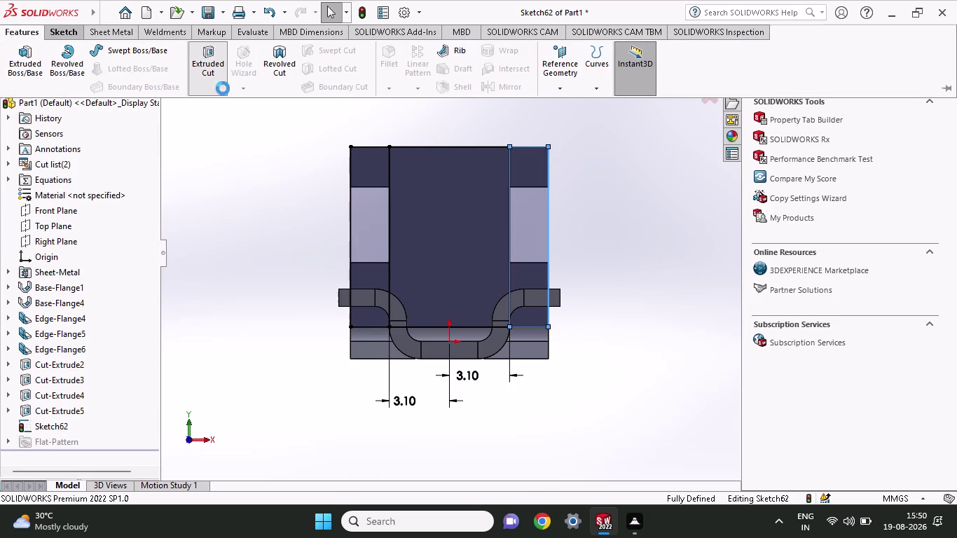
Extrude-cut the six side-strip regions of Sketch62, Blind 3.60 mm, as Cut-Extrude6.
middle_drag(260, 244, 287, 278)
scroll(up, 3)
click(290, 212)
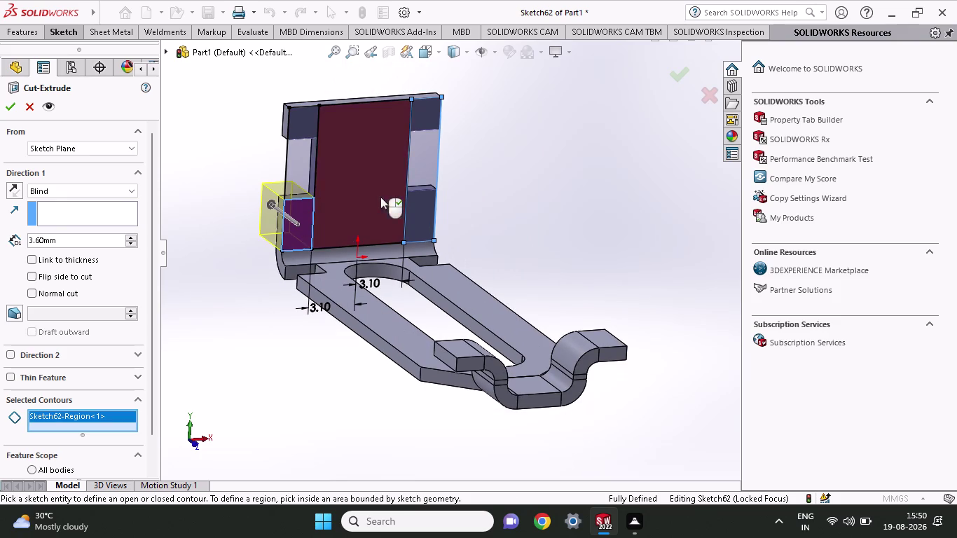
click(296, 174)
click(297, 120)
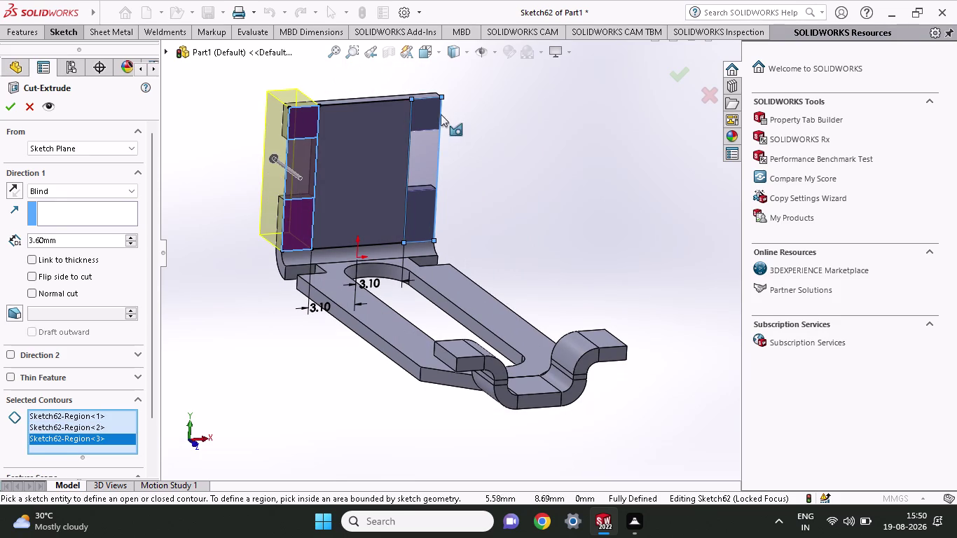
click(427, 114)
click(426, 155)
click(421, 205)
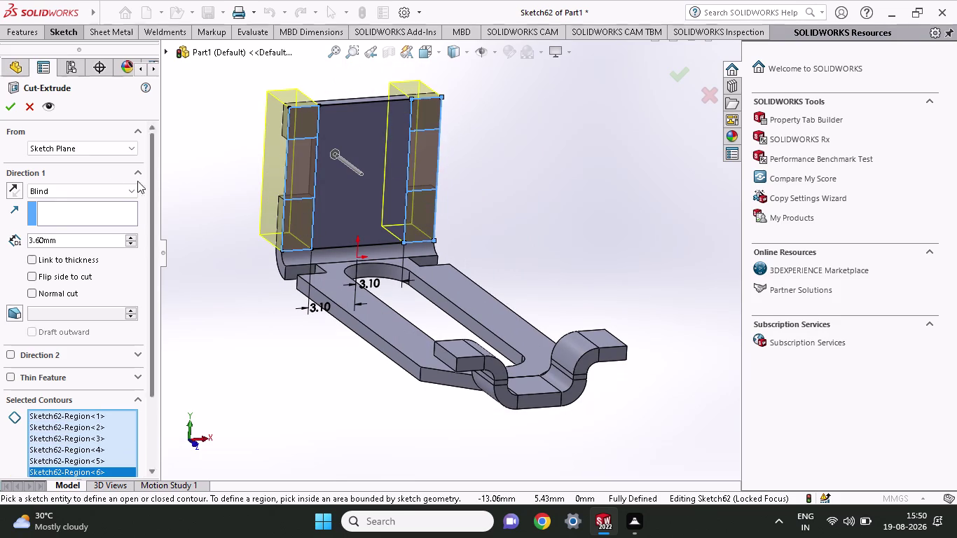
click(6, 110)
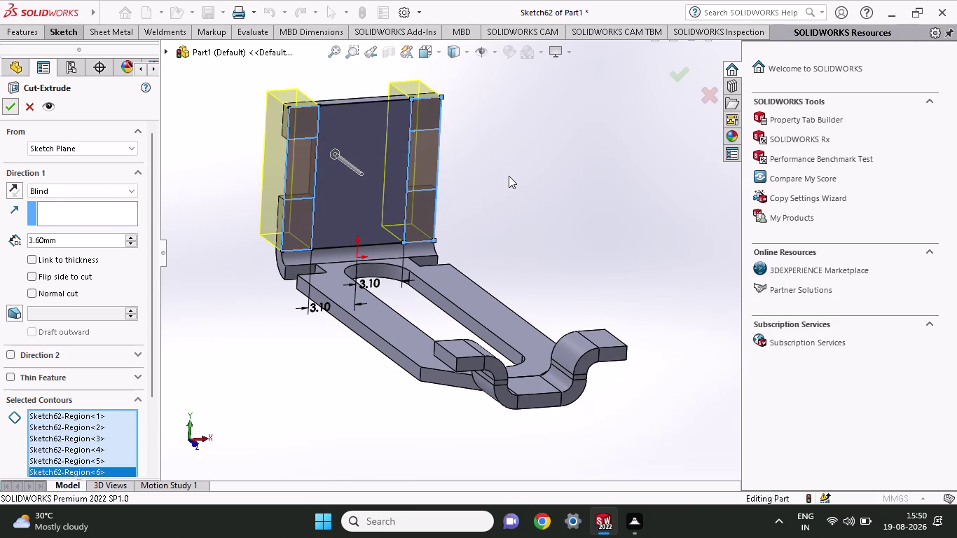
click(509, 176)
Orbit to inspect the trimmed tab, then view the upright Edge-Flange6 face Normal To.
middle_drag(508, 176, 489, 185)
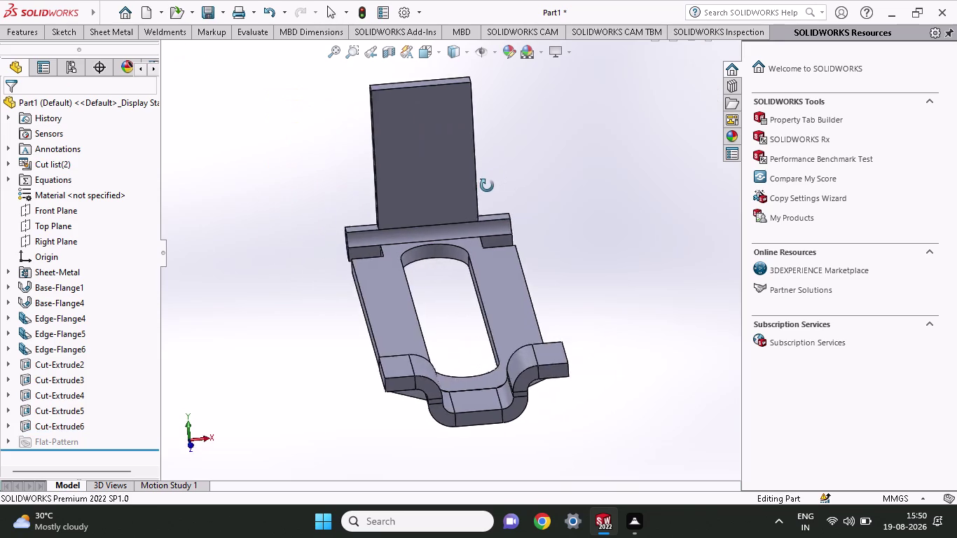
middle_drag(489, 185, 489, 207)
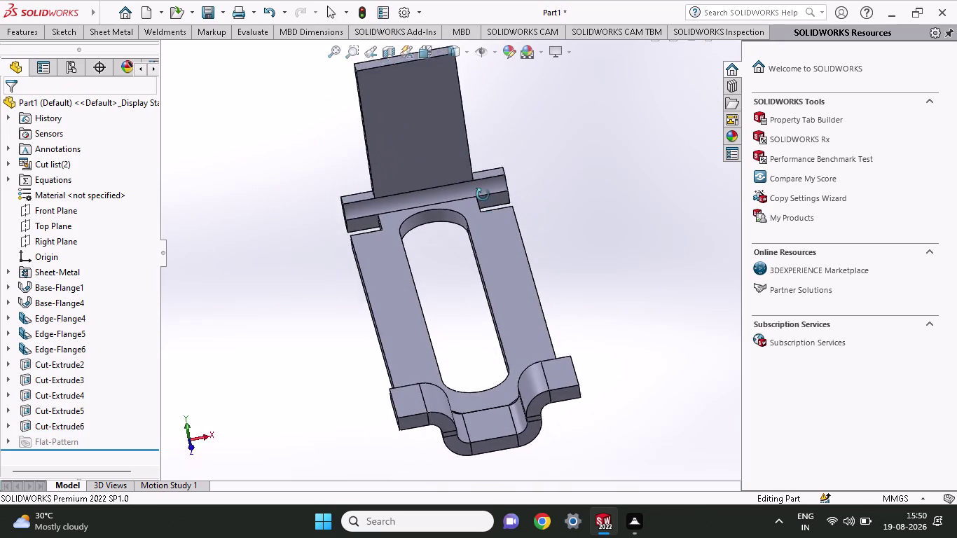
middle_drag(488, 206, 486, 164)
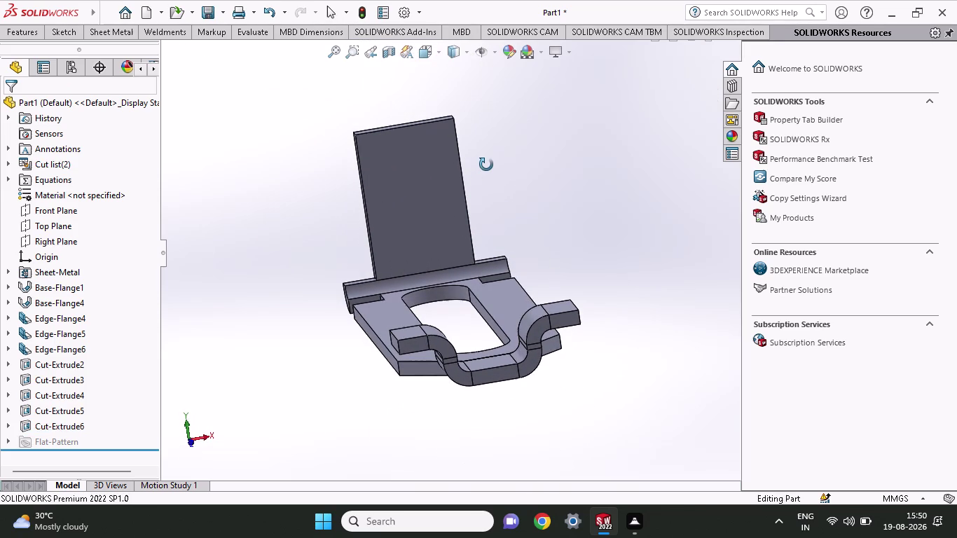
middle_drag(486, 164, 493, 192)
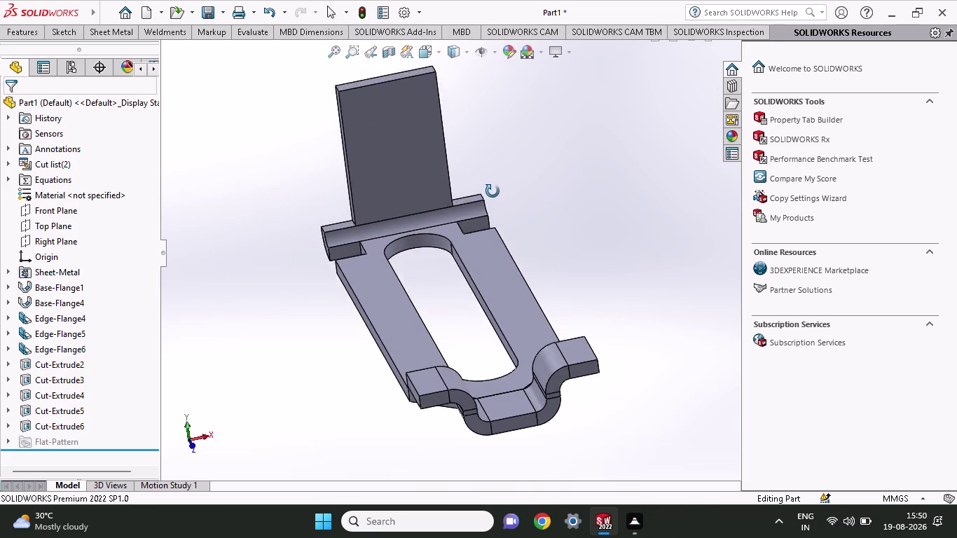
middle_drag(493, 192, 500, 234)
scroll(up, 3)
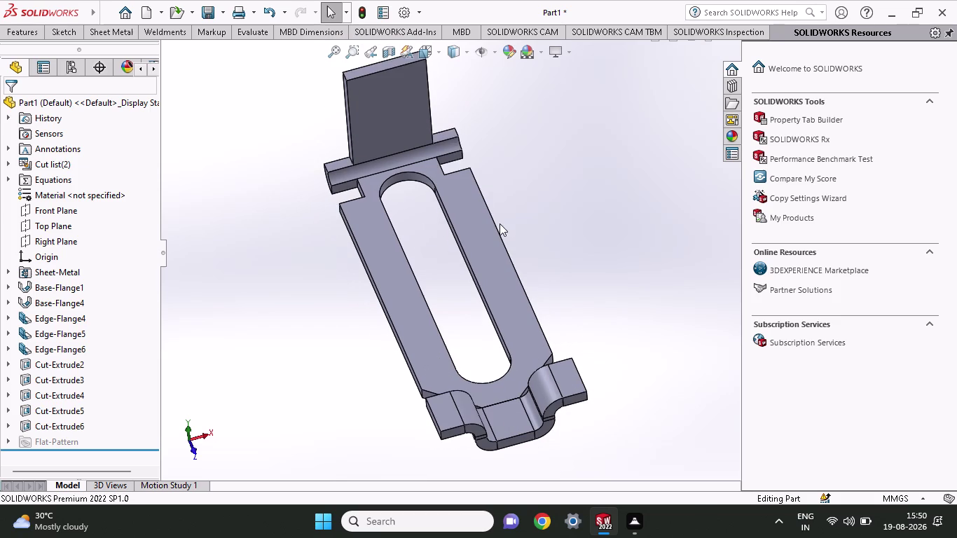
middle_drag(500, 224, 485, 139)
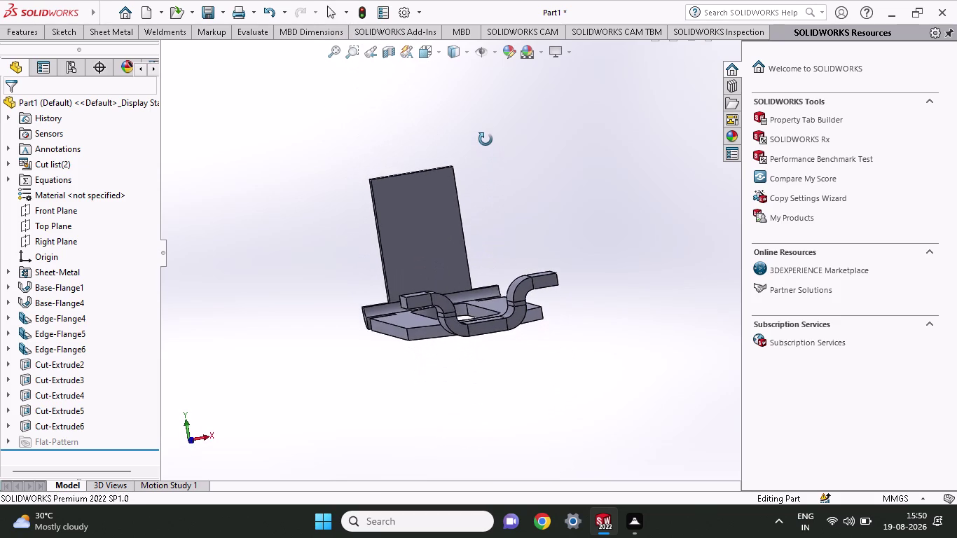
middle_drag(486, 139, 494, 148)
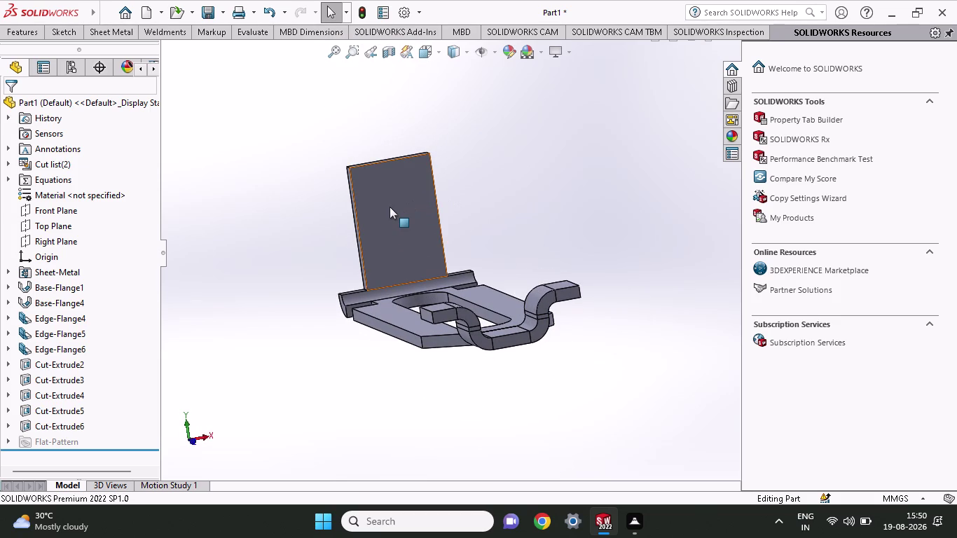
click(412, 223)
click(479, 177)
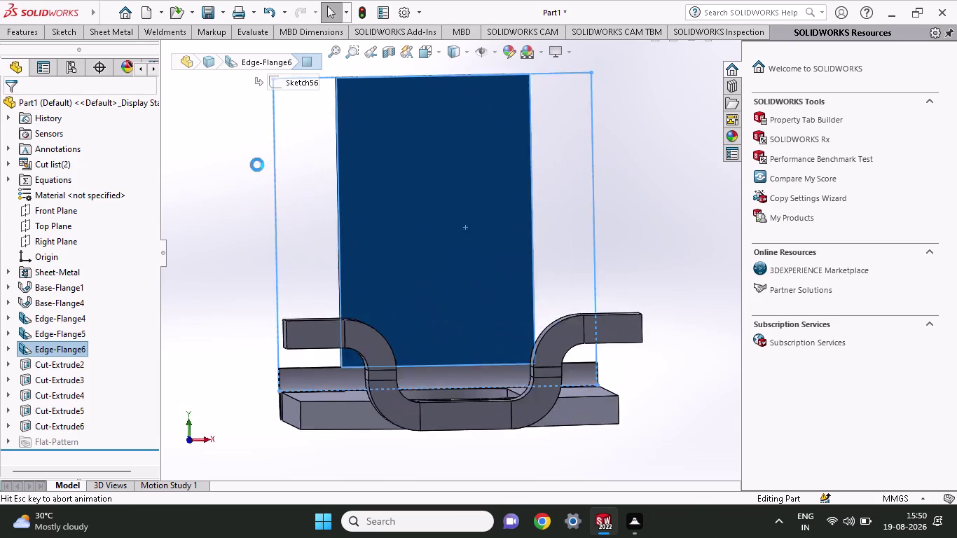
Sketch a corner rectangle at the upright flange's left edge and begin dimensioning its height.
click(68, 34)
click(93, 64)
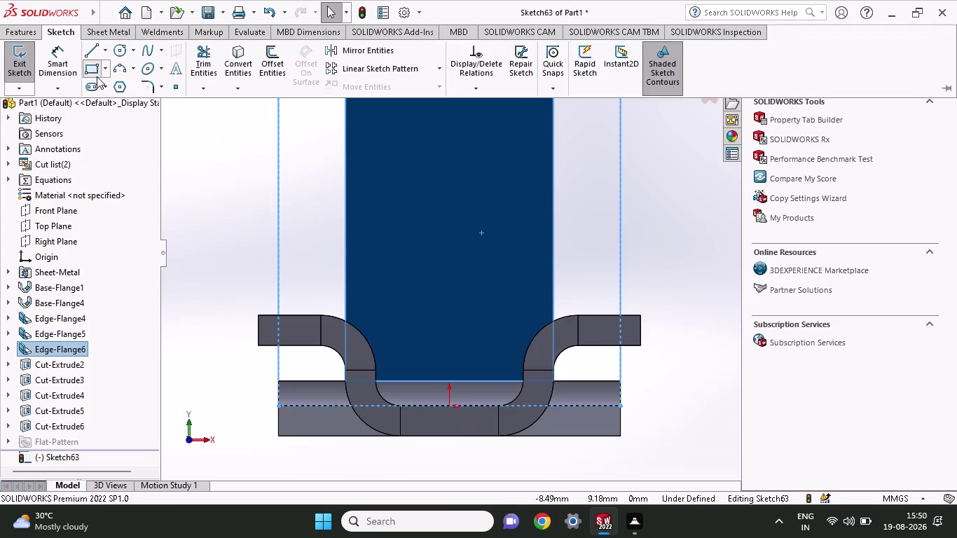
click(344, 161)
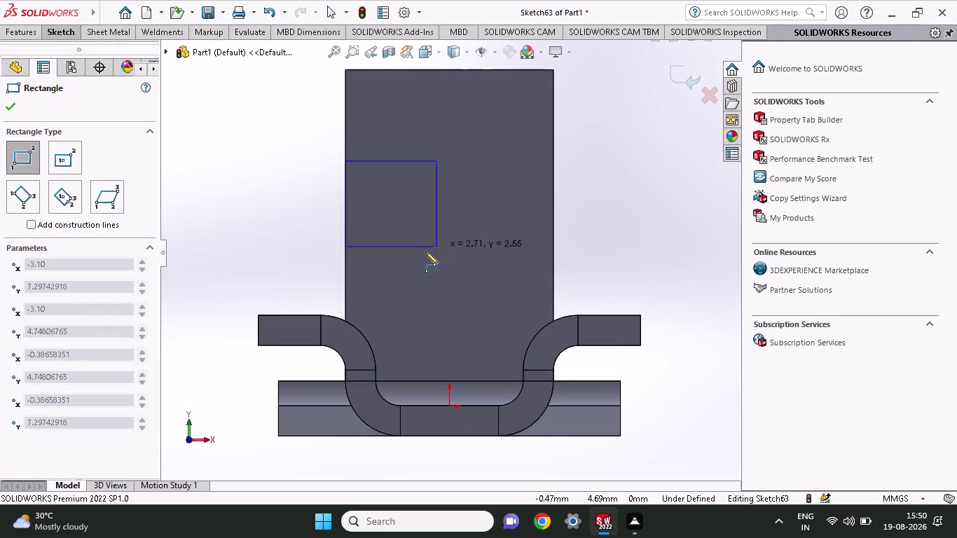
click(400, 268)
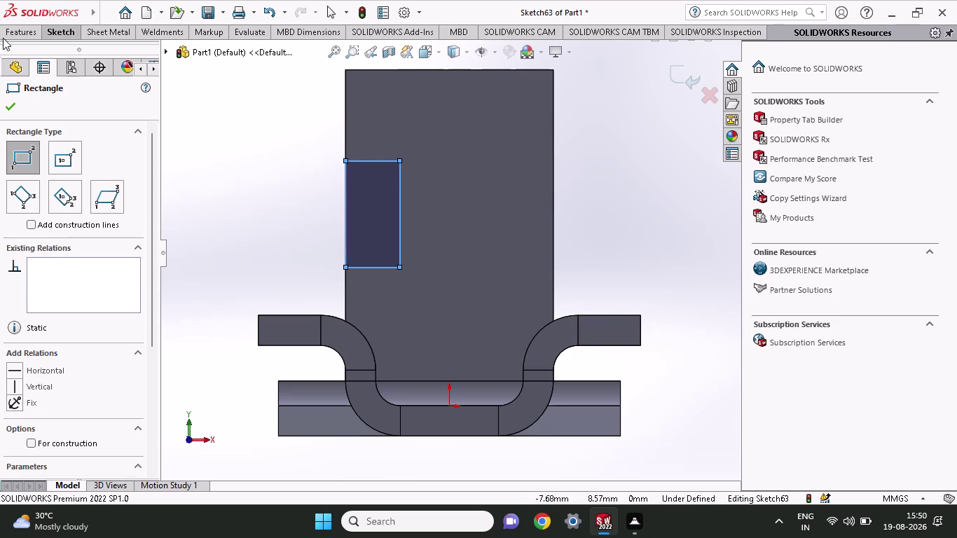
click(42, 29)
click(56, 55)
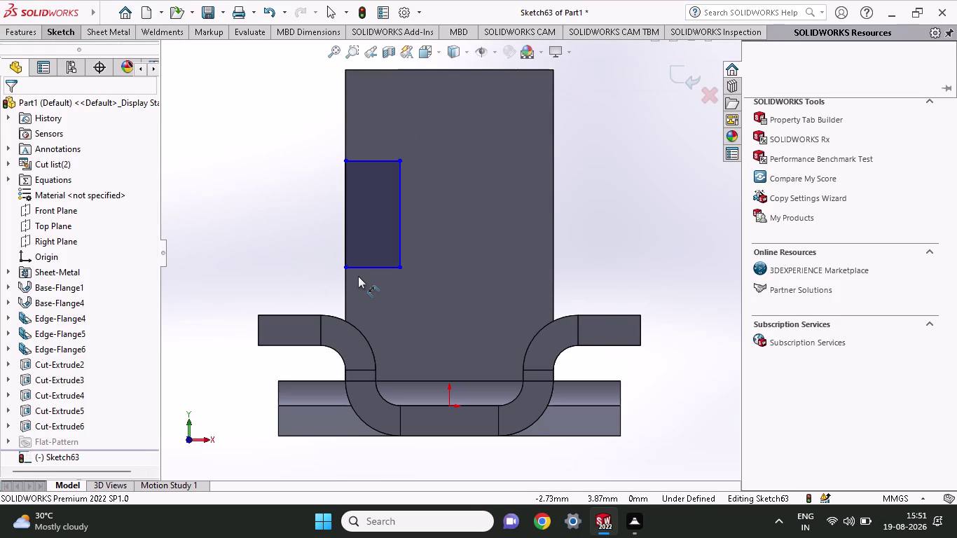
click(402, 235)
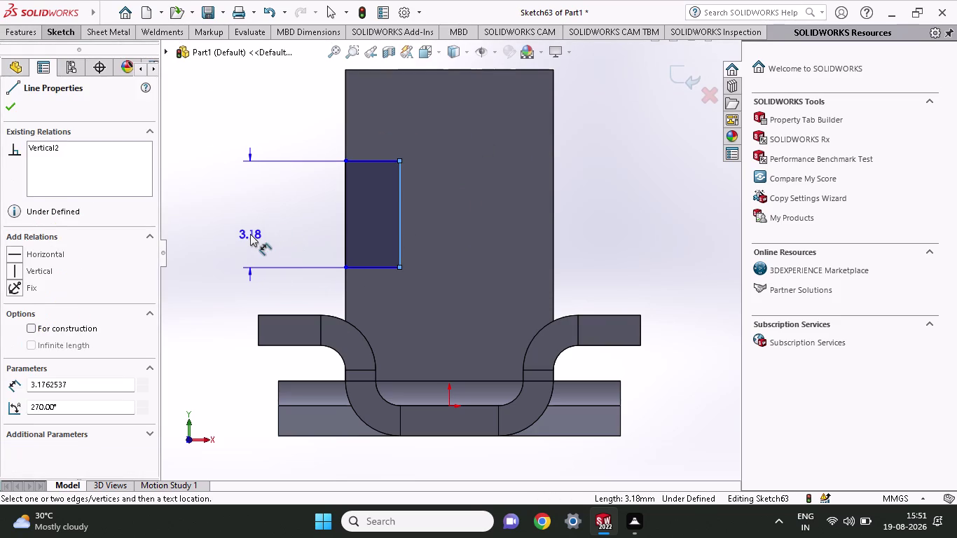
Dimension the notch rectangle's height as 3.90 mm.
click(251, 234)
text(3.90)
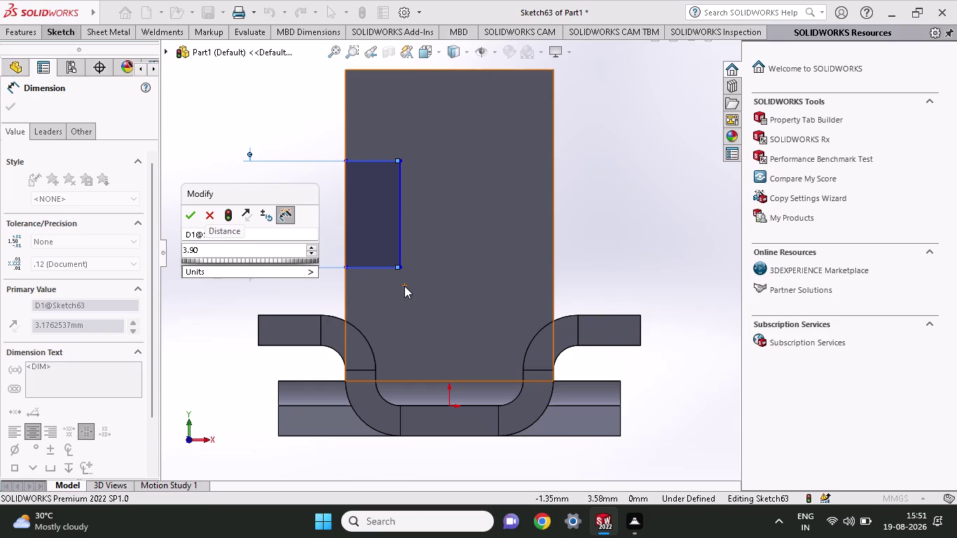
key(Return)
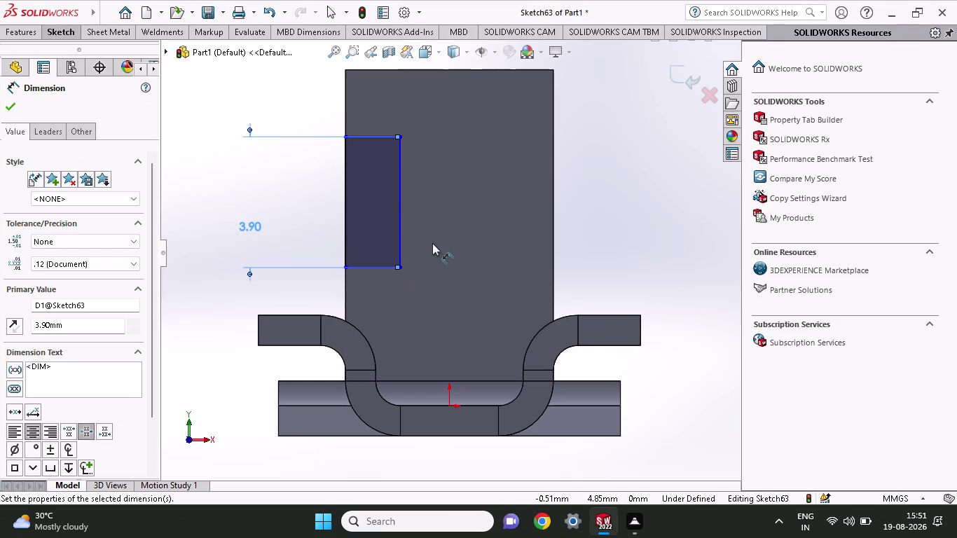
click(403, 136)
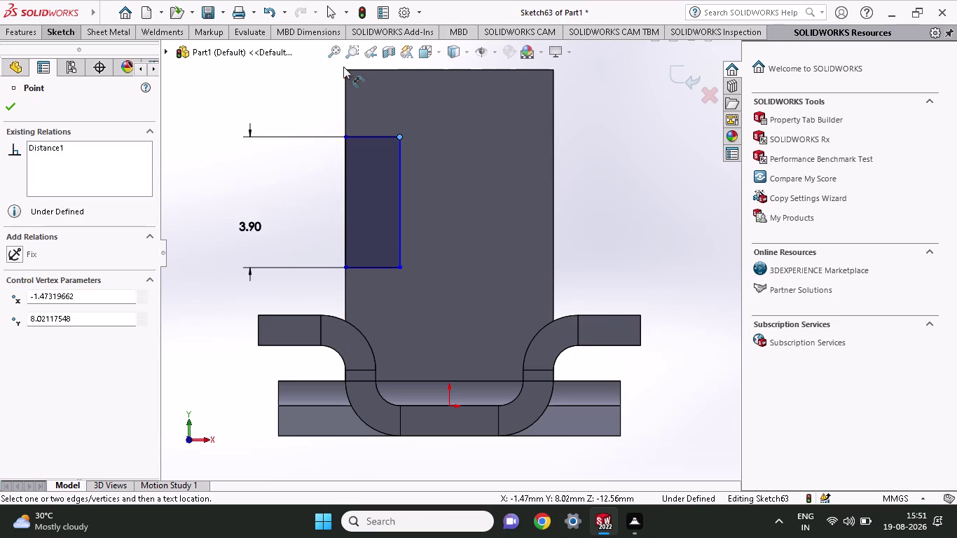
Dimension the notch's offset from the flange top edge as 10.90-3.90.
click(346, 69)
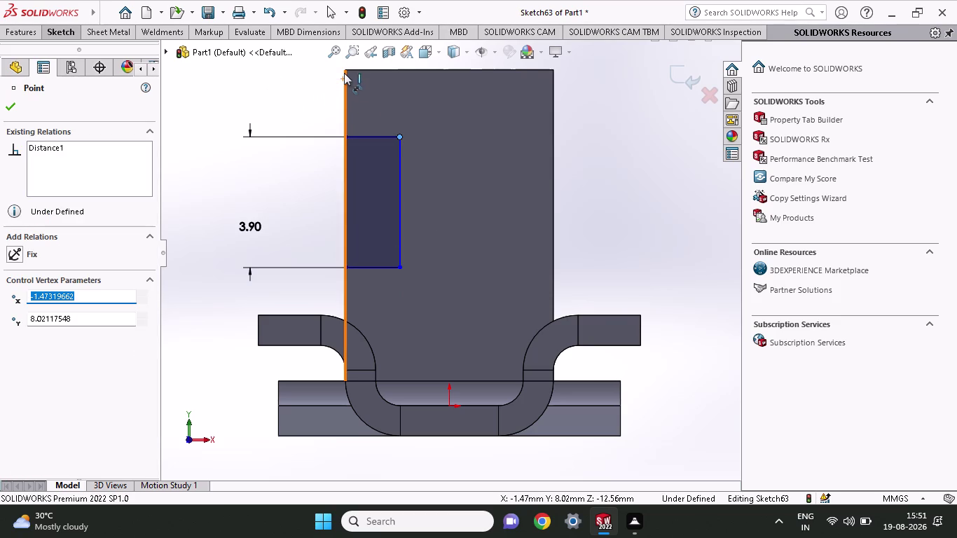
click(345, 71)
click(228, 107)
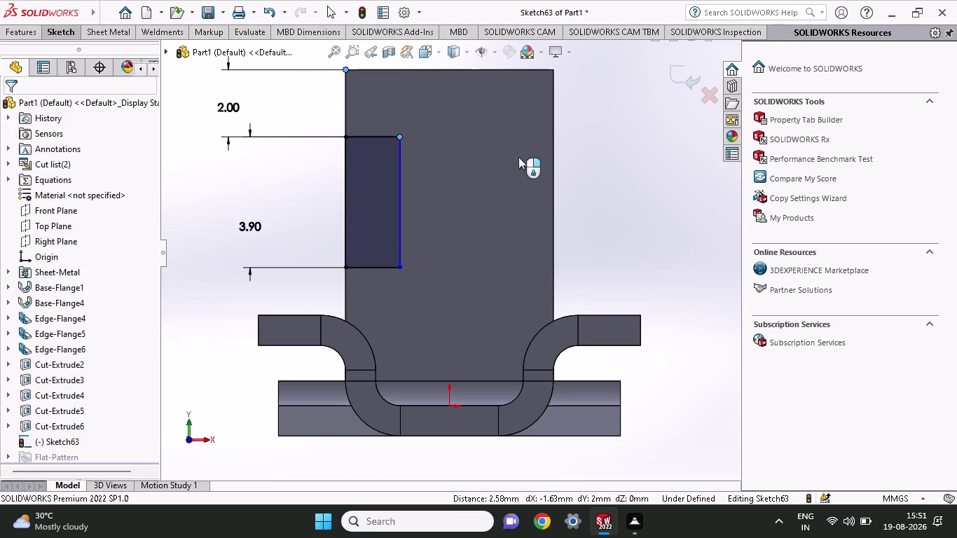
text(10.)
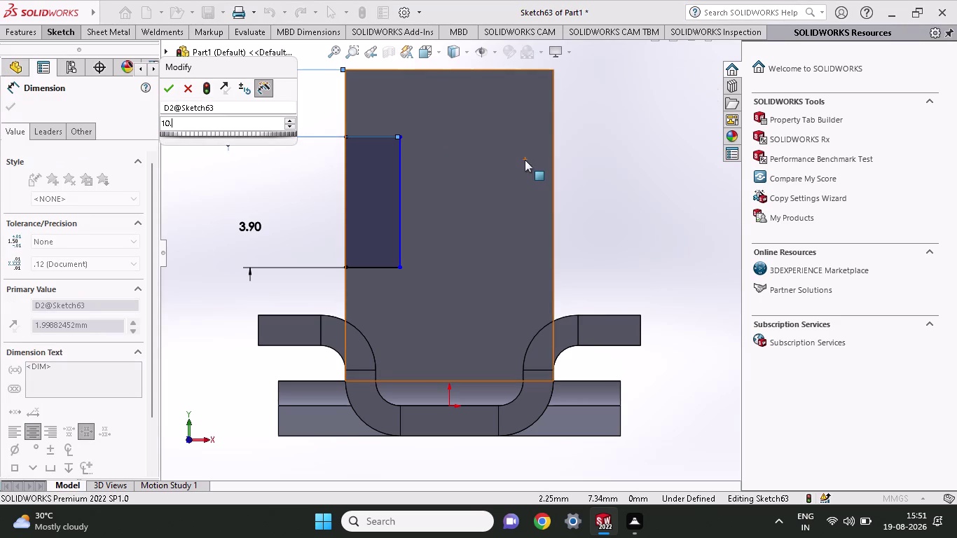
text(90)
key(minus)
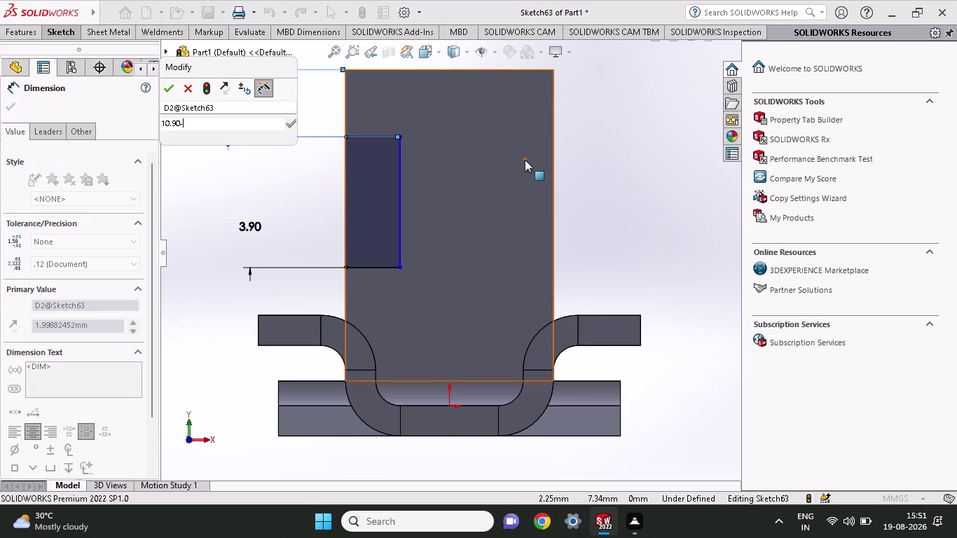
text(3.9)
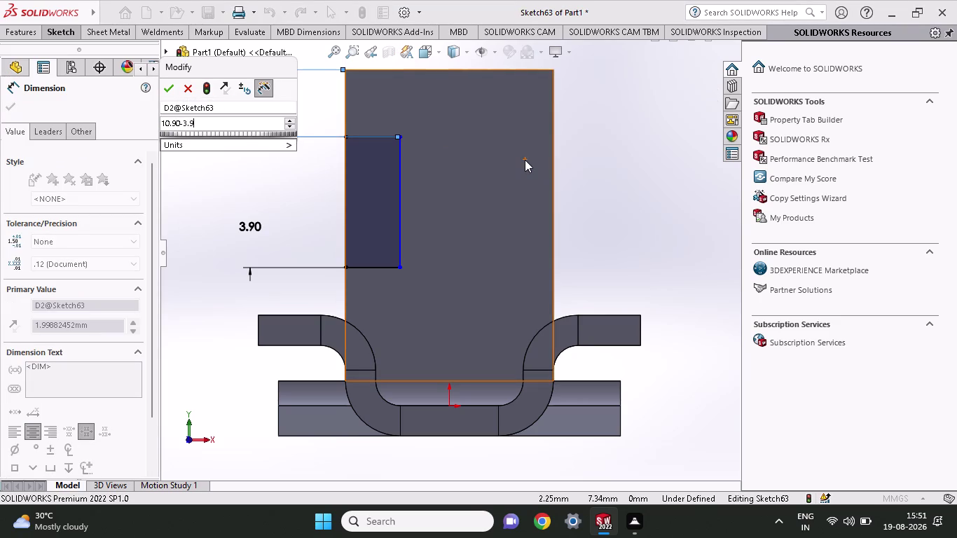
text(0)
key(Return)
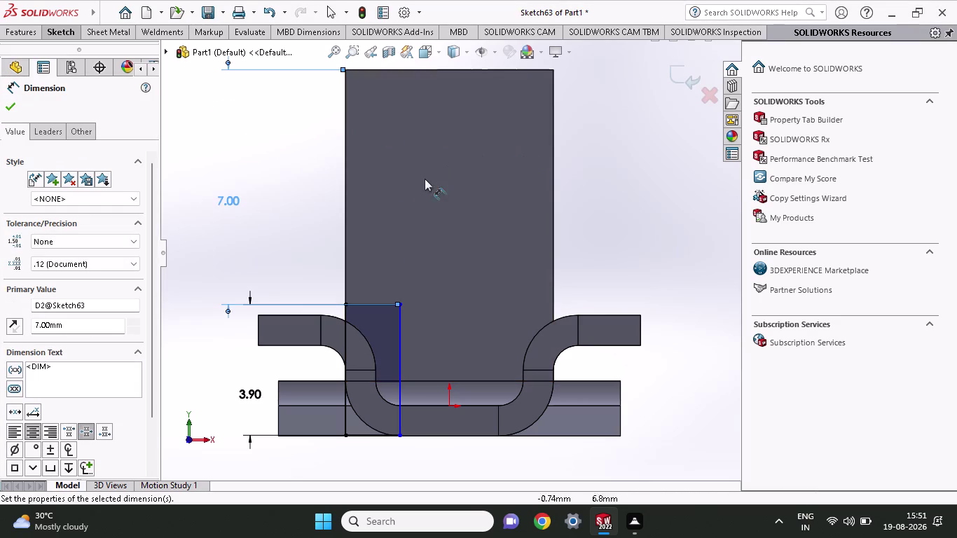
Try notch offset values of 3.5 mm and then 2 mm.
click(219, 202)
scroll(up, 3)
click(219, 202)
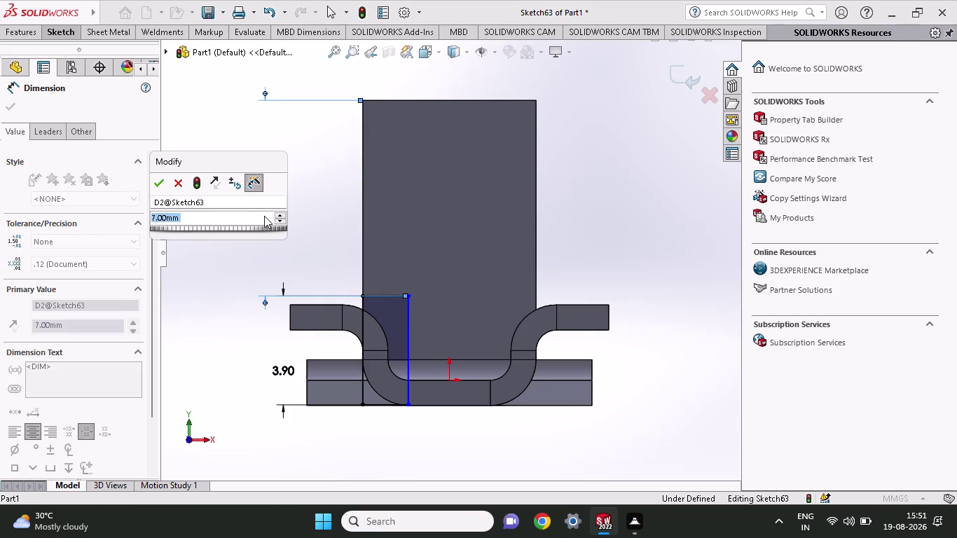
text(3.5)
key(Return)
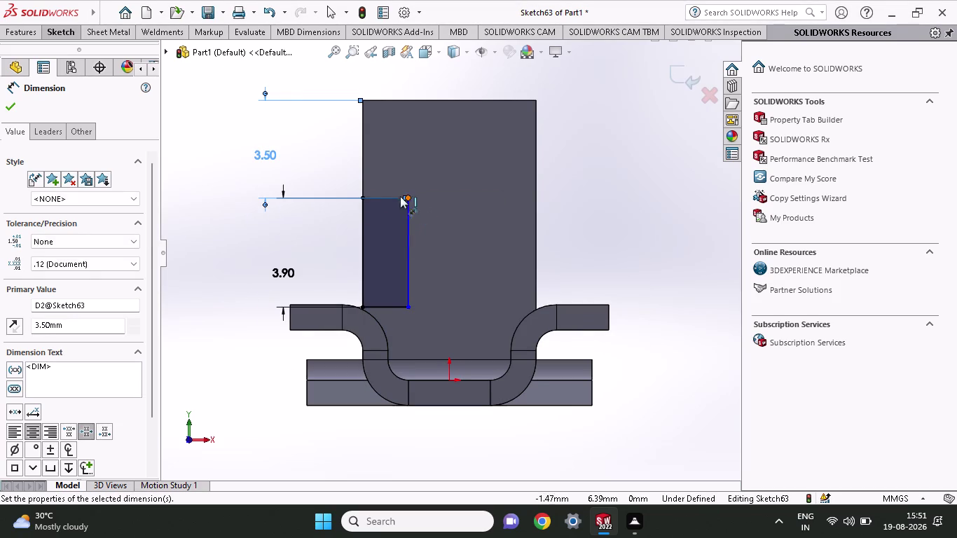
double_click(265, 150)
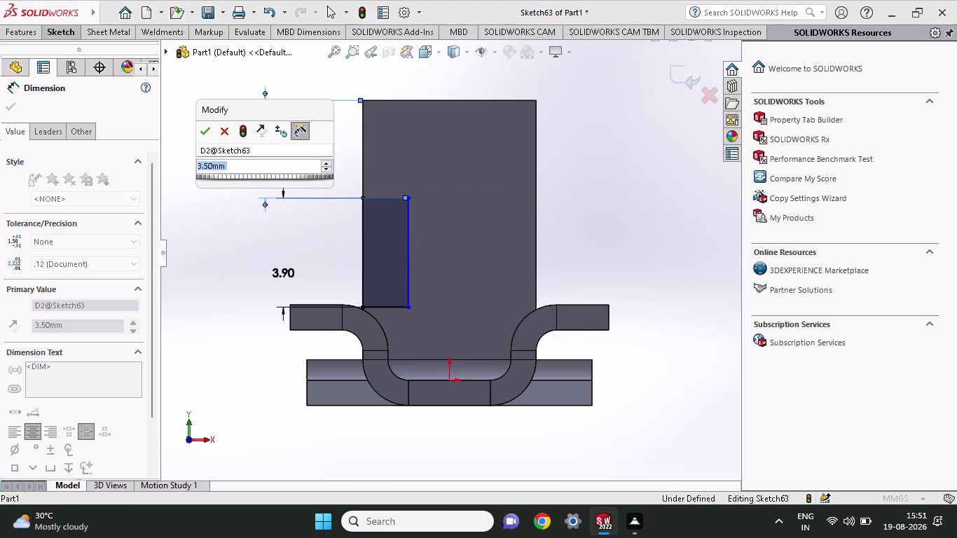
key(2)
key(Return)
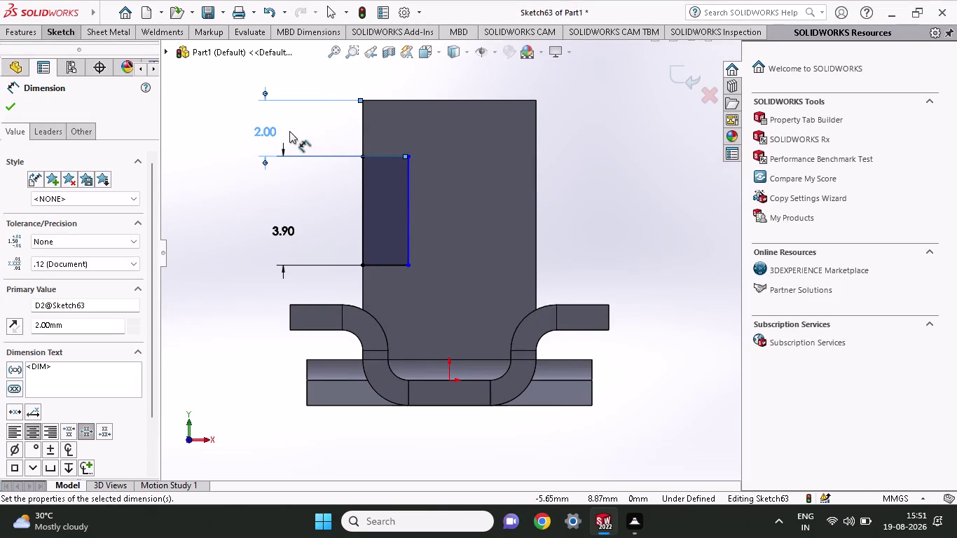
Set the notch offset to 10.92-3.90 so it reads 7.02 mm.
double_click(261, 127)
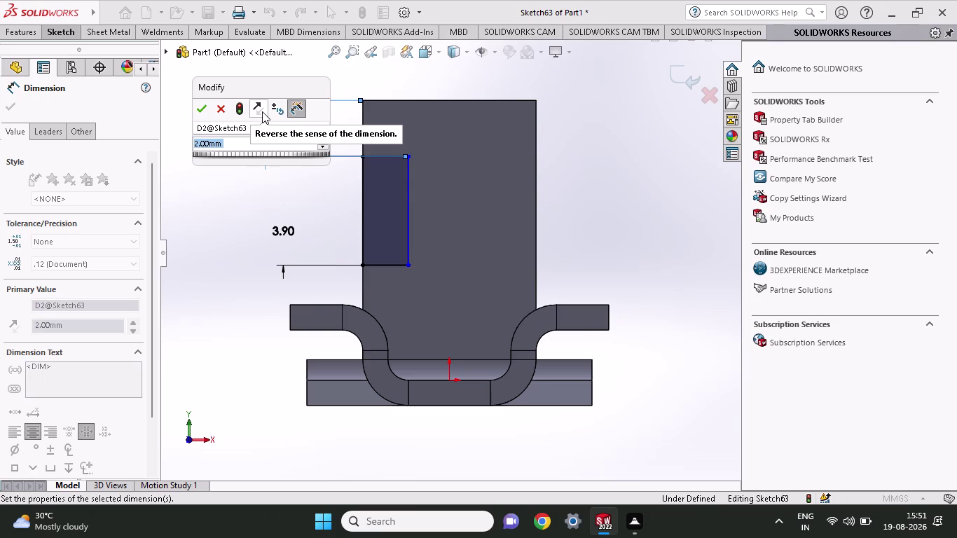
text(10)
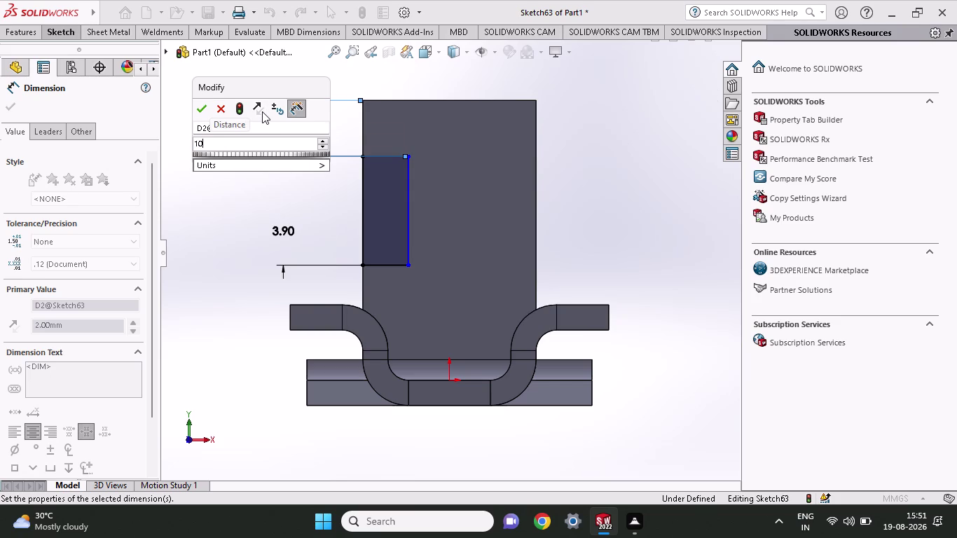
key(period)
text(9)
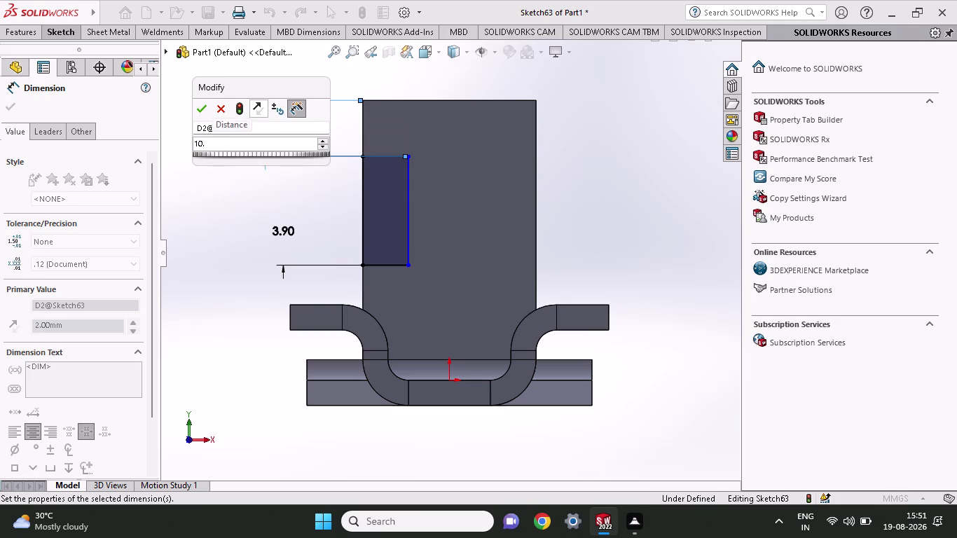
text(2-)
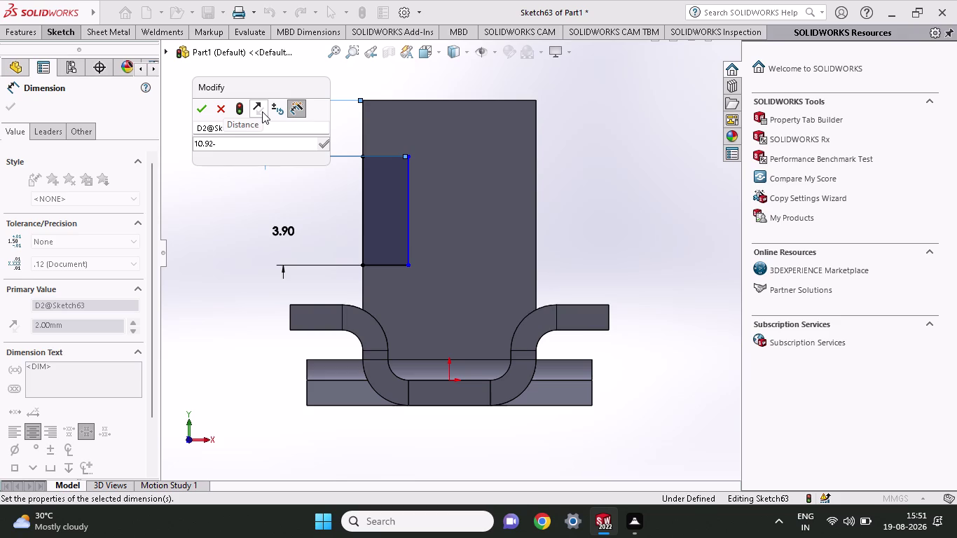
text(3.)
text(90)
key(Return)
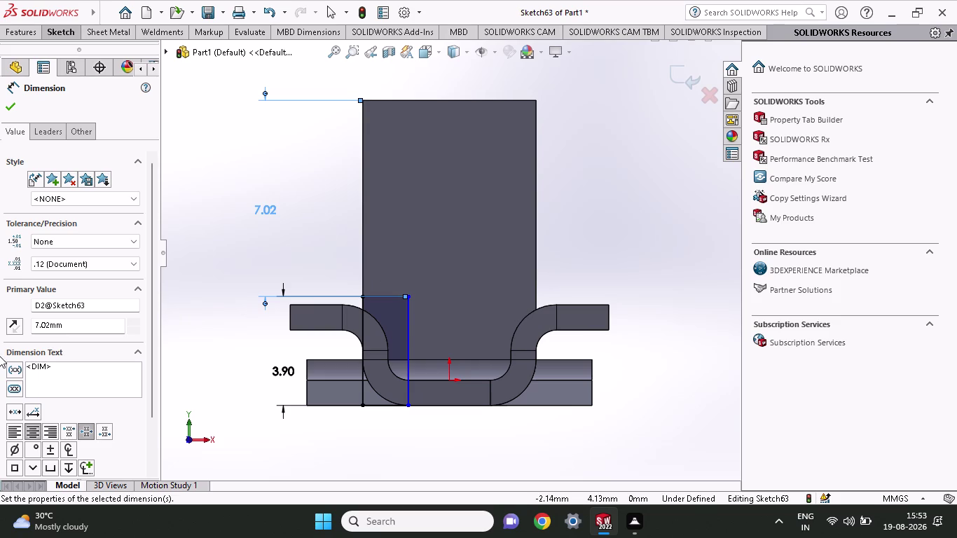
Try notch offset values of 3.90, 3 and 2.50 mm.
double_click(272, 210)
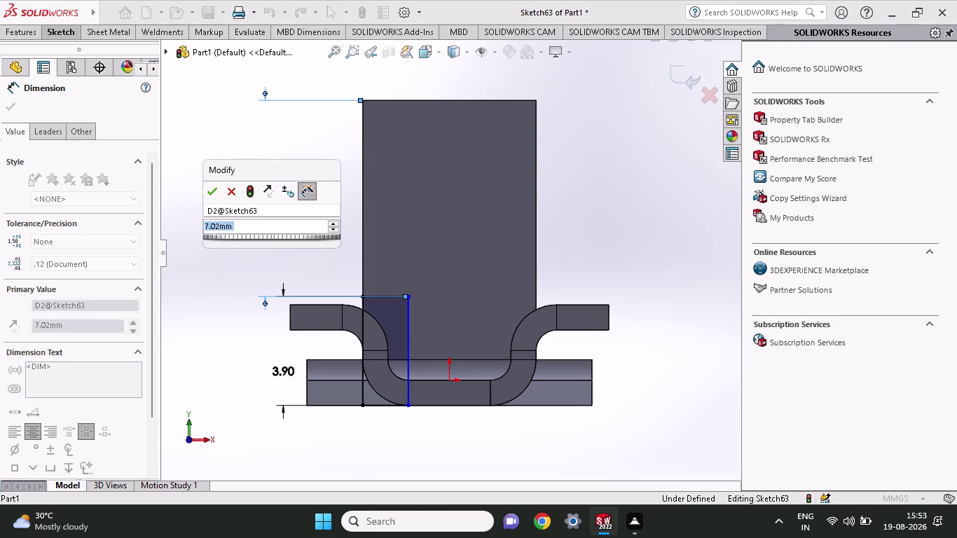
text(3.90)
key(Return)
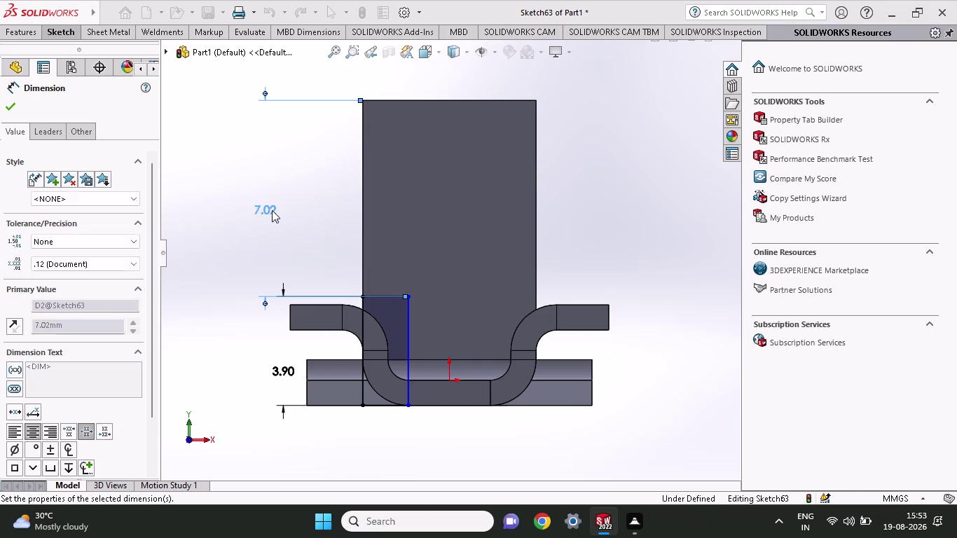
double_click(270, 156)
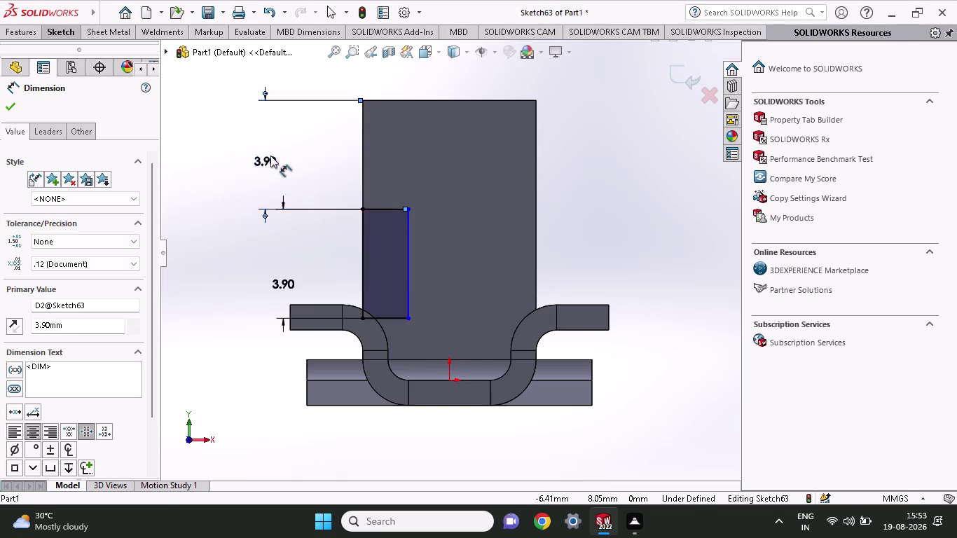
key(3)
key(Return)
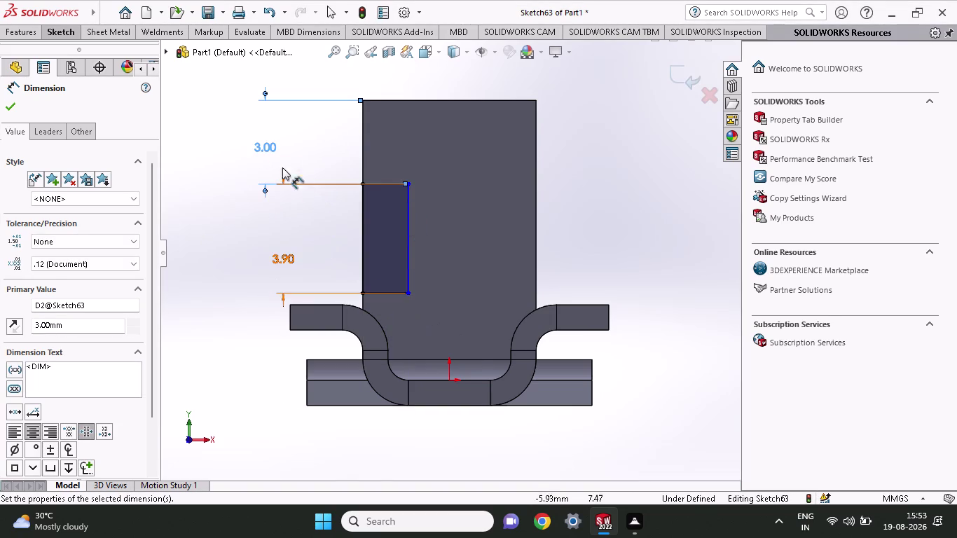
double_click(269, 147)
text(2.)
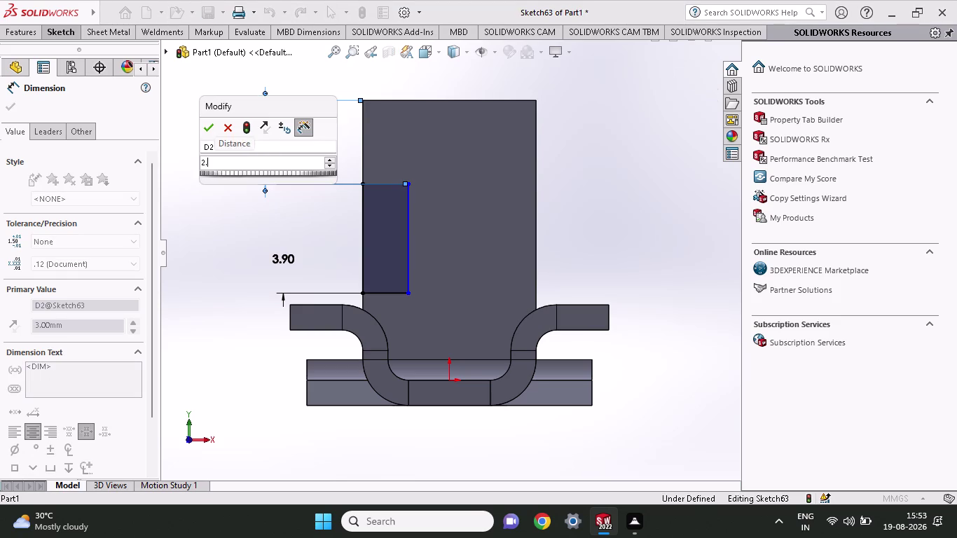
text(50)
key(Return)
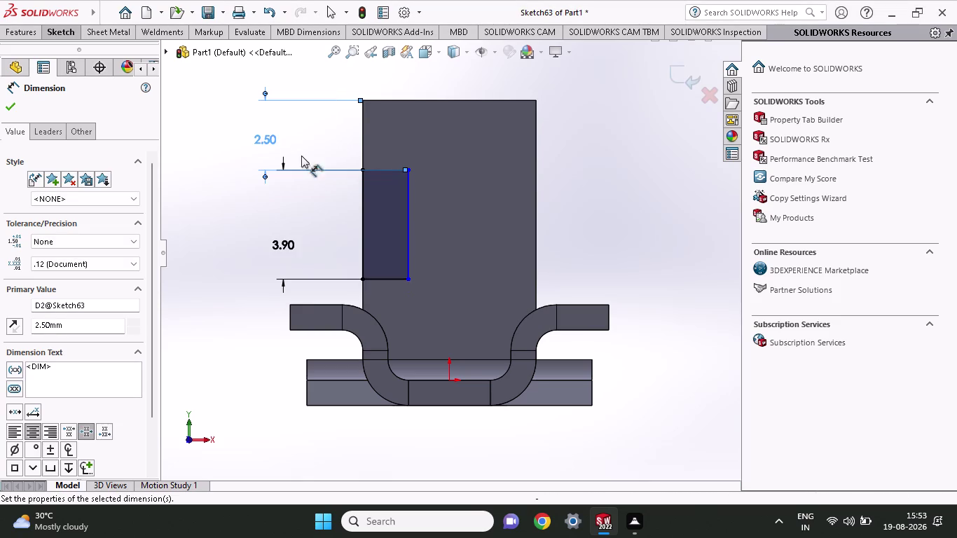
scroll(up, 3)
scroll(down, 3)
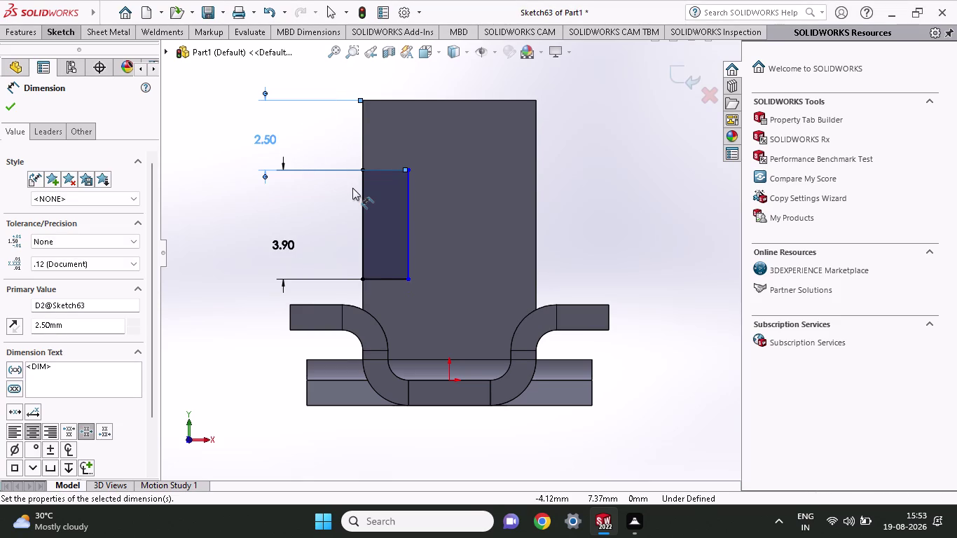
scroll(down, 3)
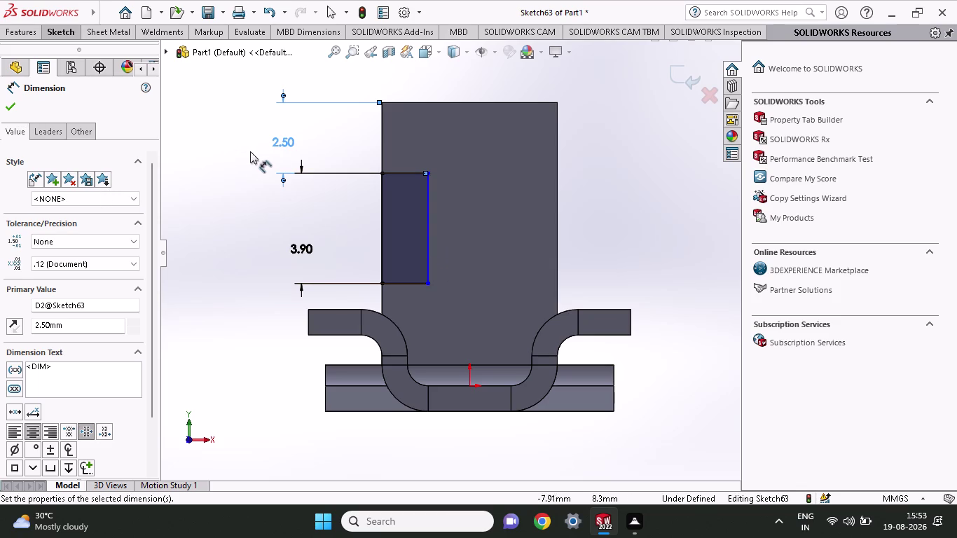
Try 2.10 mm, then settle the notch offset at 2.5 mm and close the dimension.
double_click(287, 145)
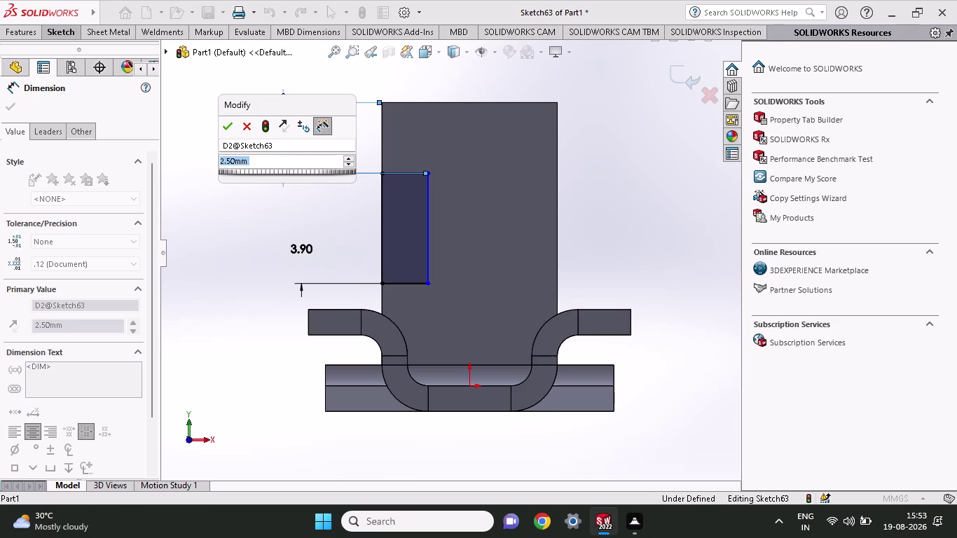
text(2.10)
key(Return)
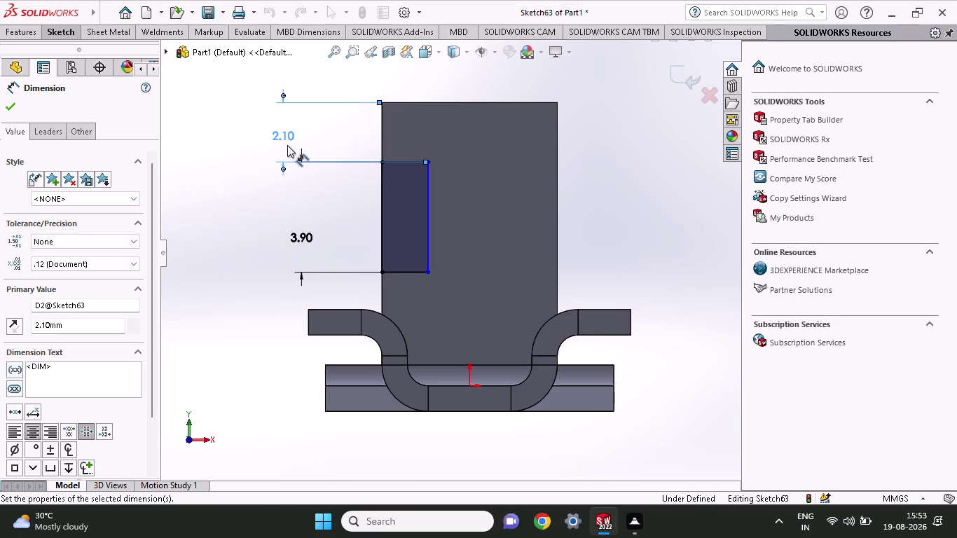
scroll(down, 3)
middle_drag(449, 213, 461, 218)
scroll(up, 3)
double_click(245, 152)
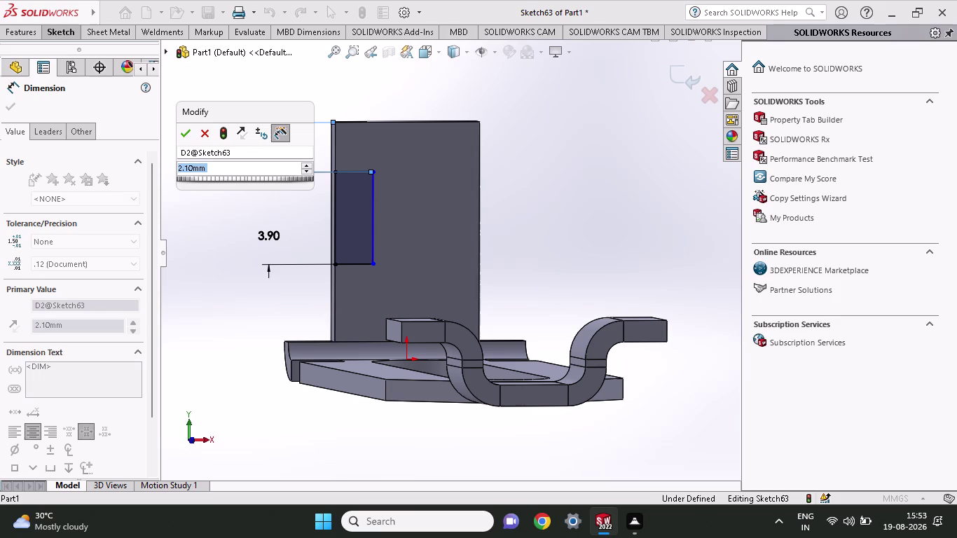
text(2)
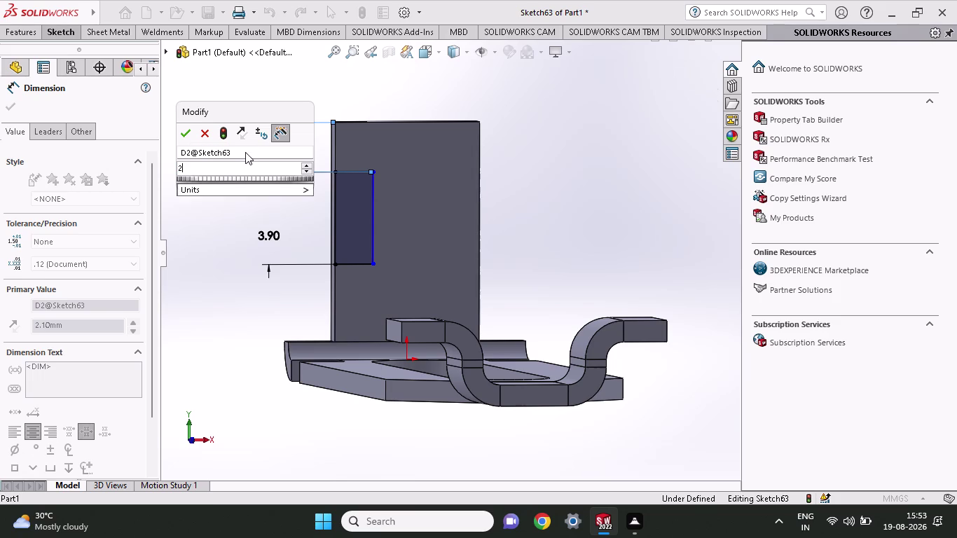
text(.)
key(5)
key(Return)
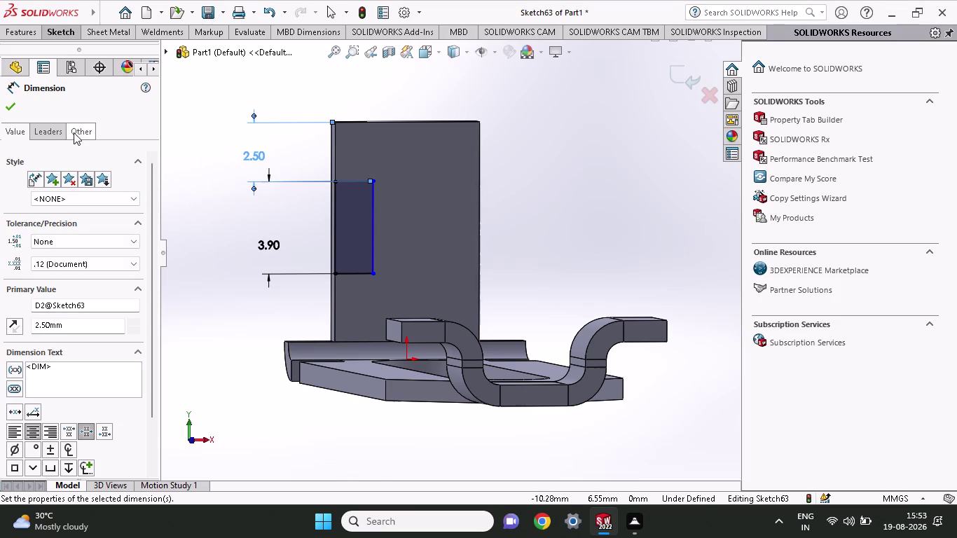
click(11, 104)
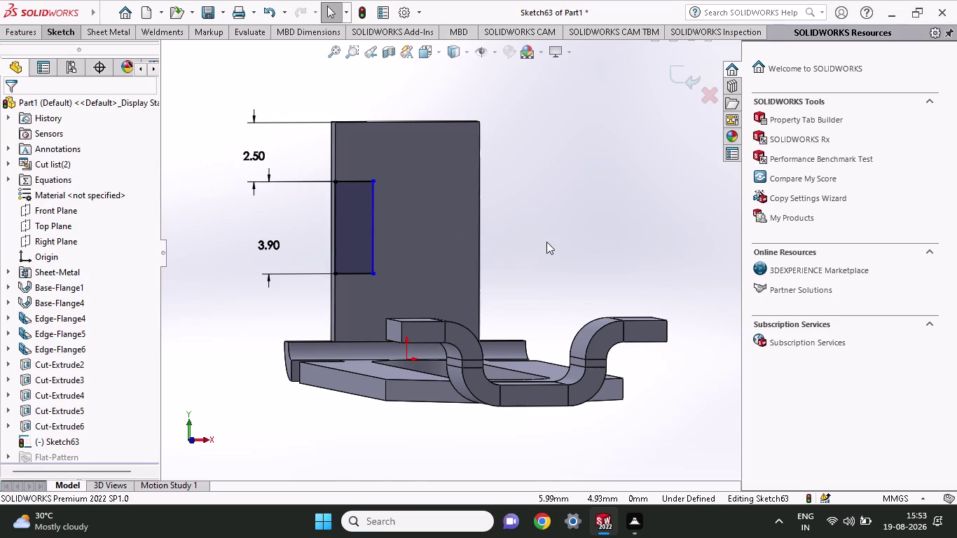
Draw a vertical centreline up from the origin to the notch's bottom level.
middle_drag(546, 242, 515, 260)
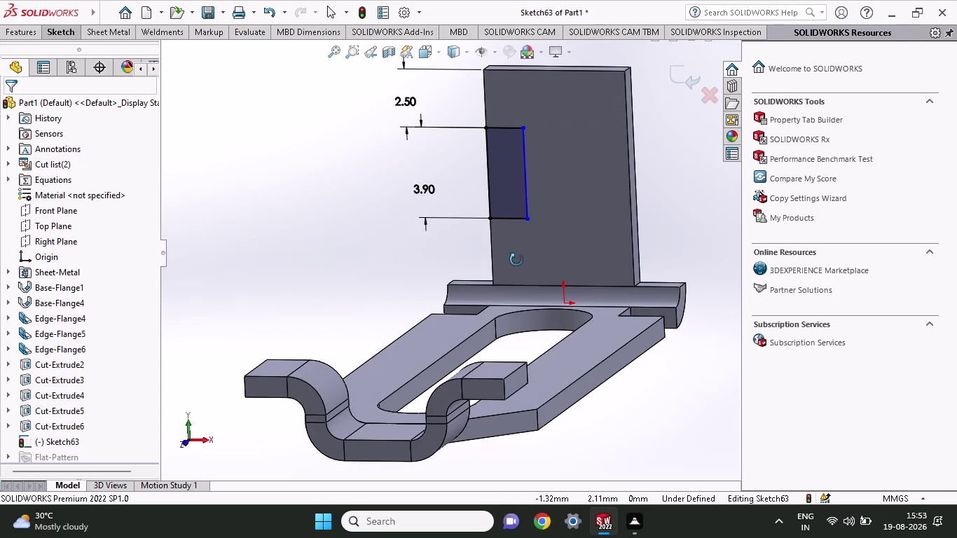
middle_drag(516, 260, 535, 255)
click(58, 35)
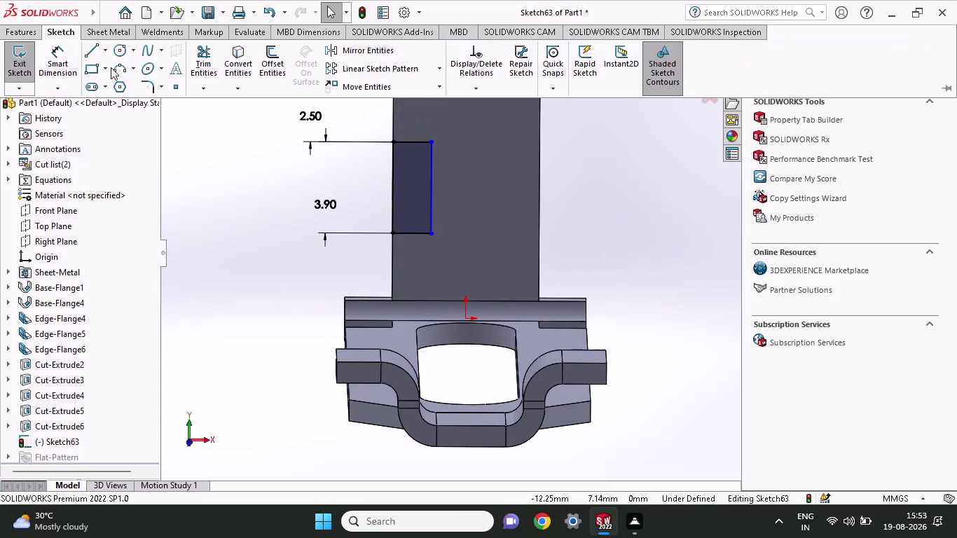
click(105, 55)
click(101, 85)
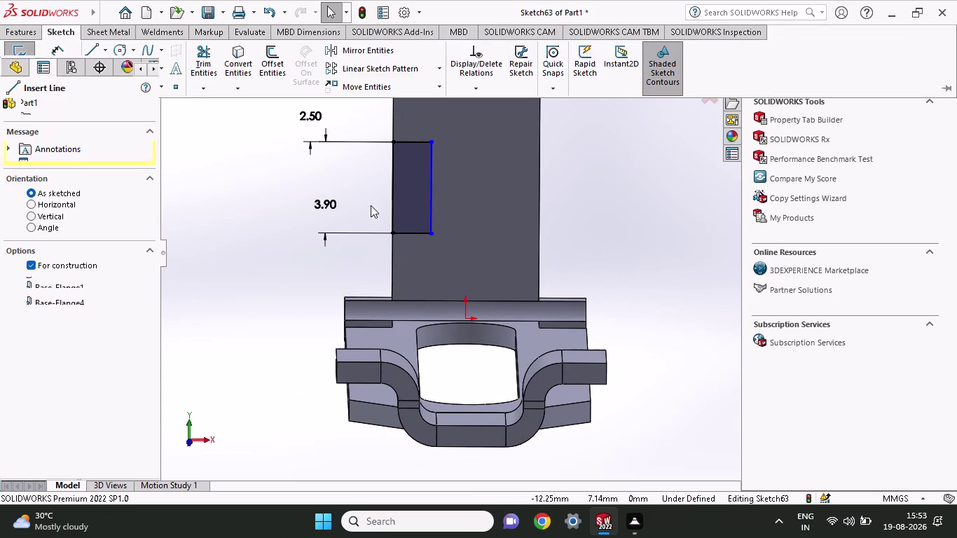
click(464, 302)
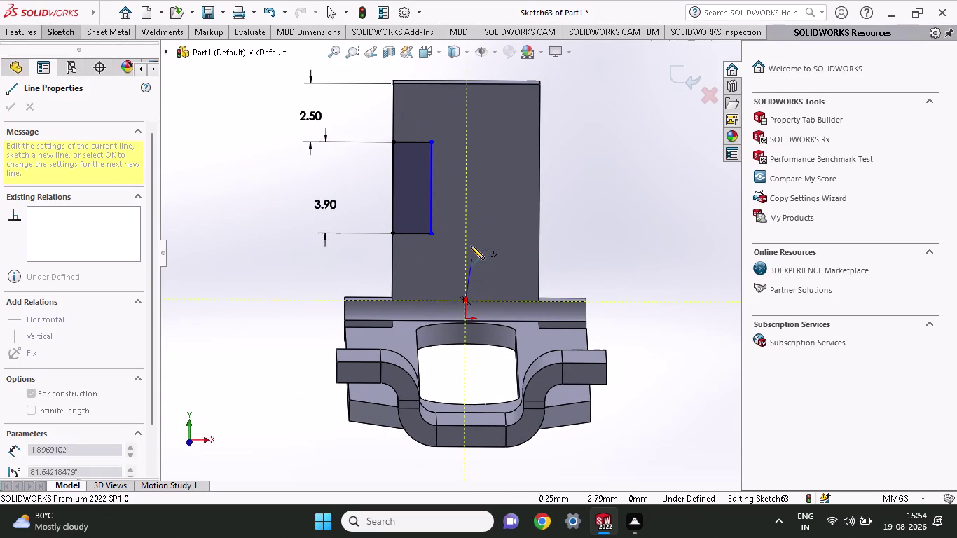
click(464, 235)
right_click(613, 223)
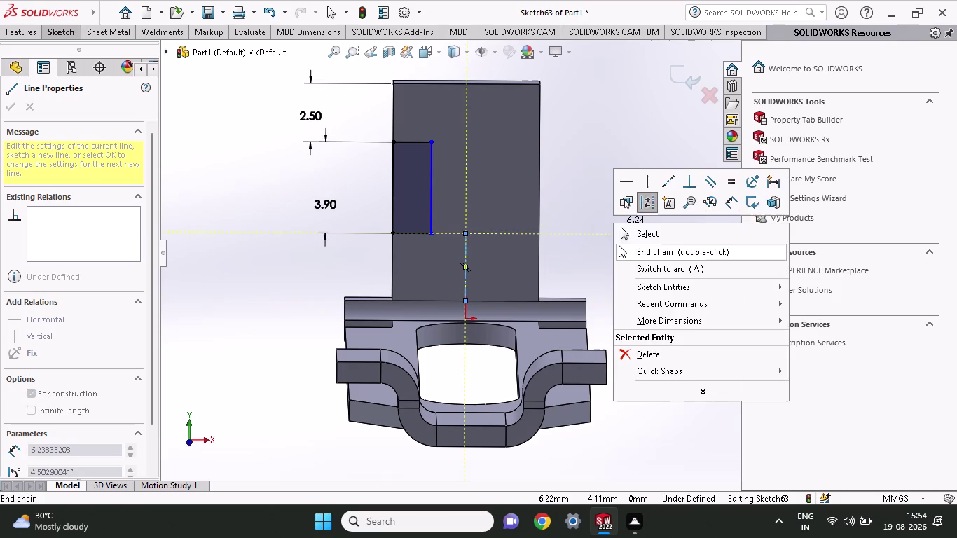
click(628, 236)
click(67, 38)
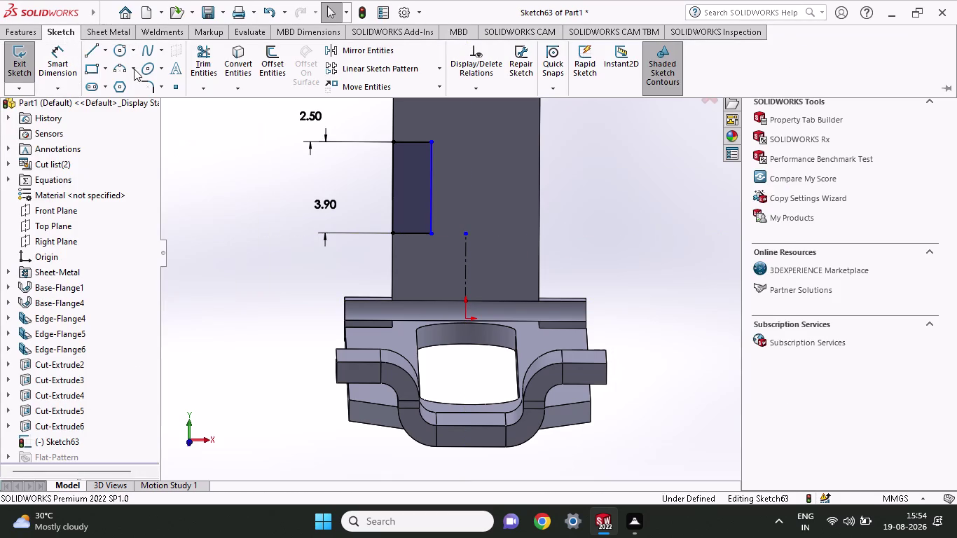
Mirror the notch rectangle's four lines about the centreline onto the tab's right side.
click(346, 54)
click(71, 271)
click(74, 279)
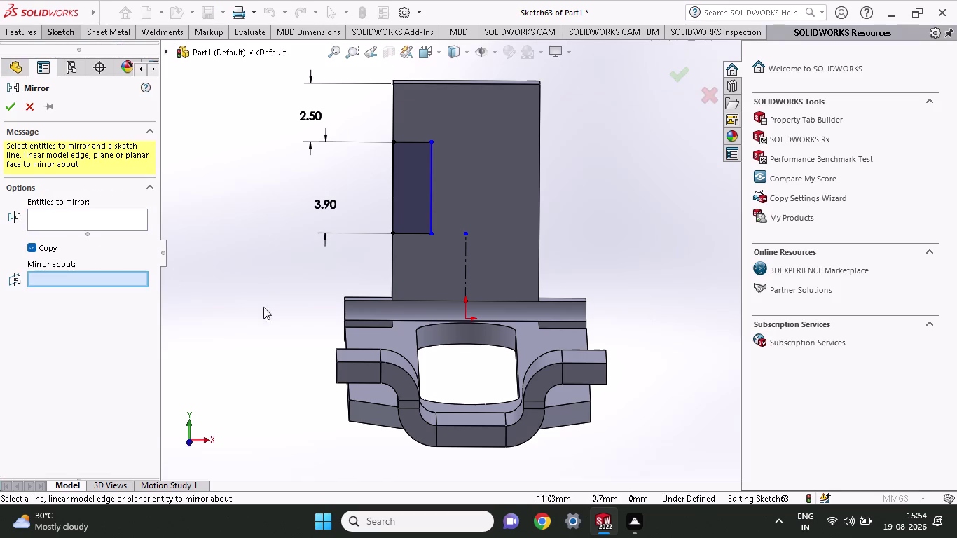
click(464, 285)
click(82, 216)
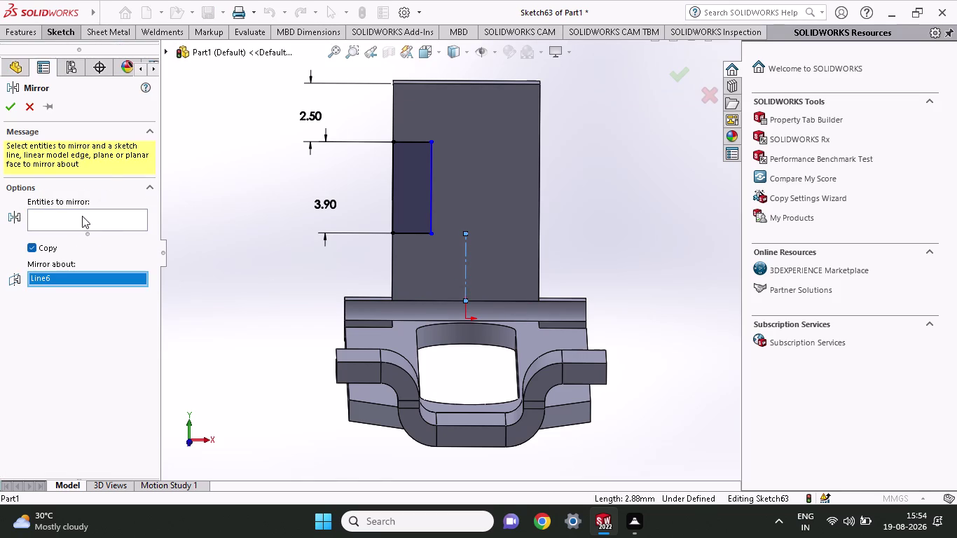
click(409, 193)
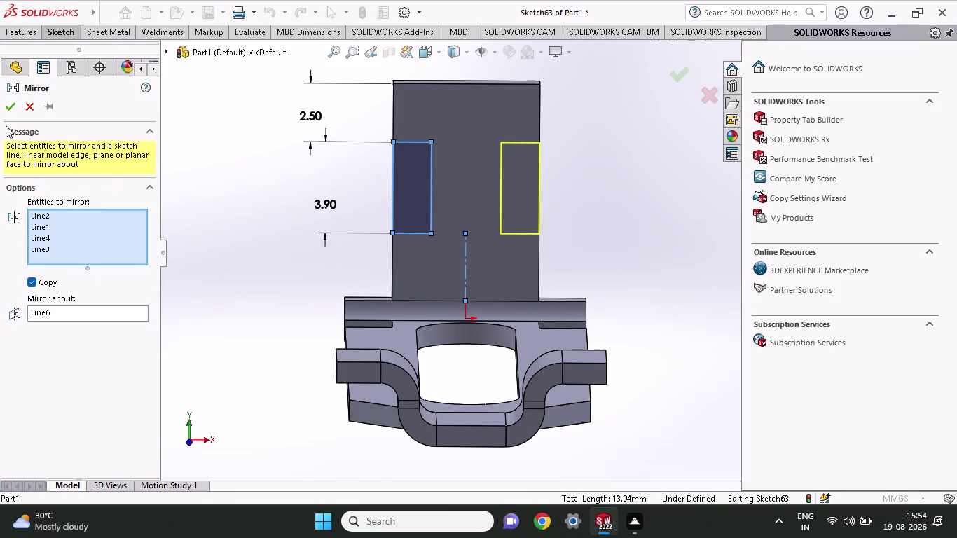
click(10, 109)
click(57, 34)
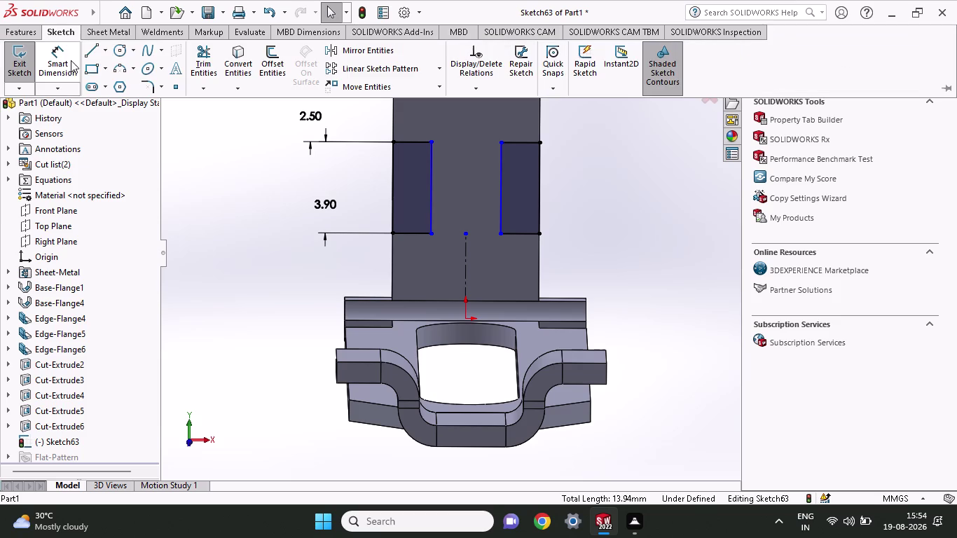
click(22, 35)
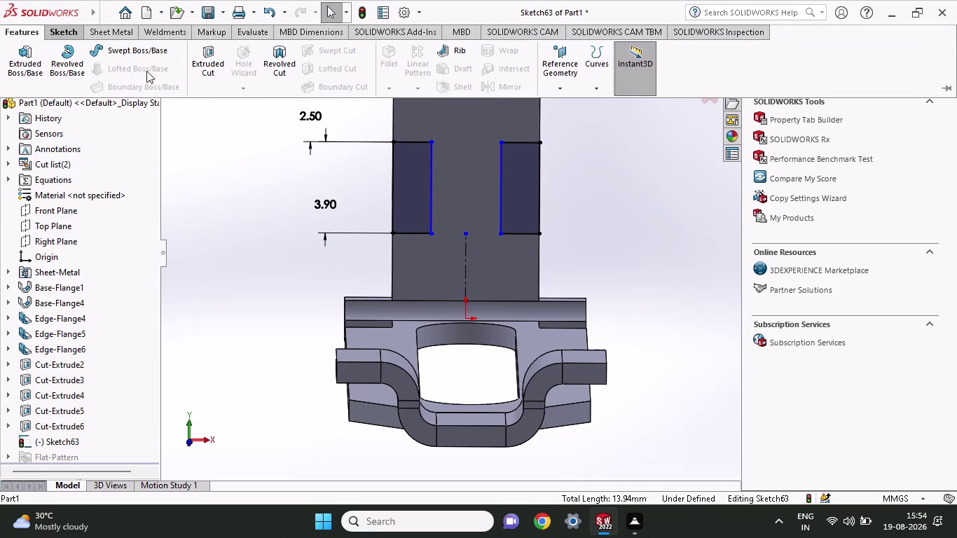
Extrude-cut both notches Blind 3.60 mm as Cut-Extrude7.
click(215, 72)
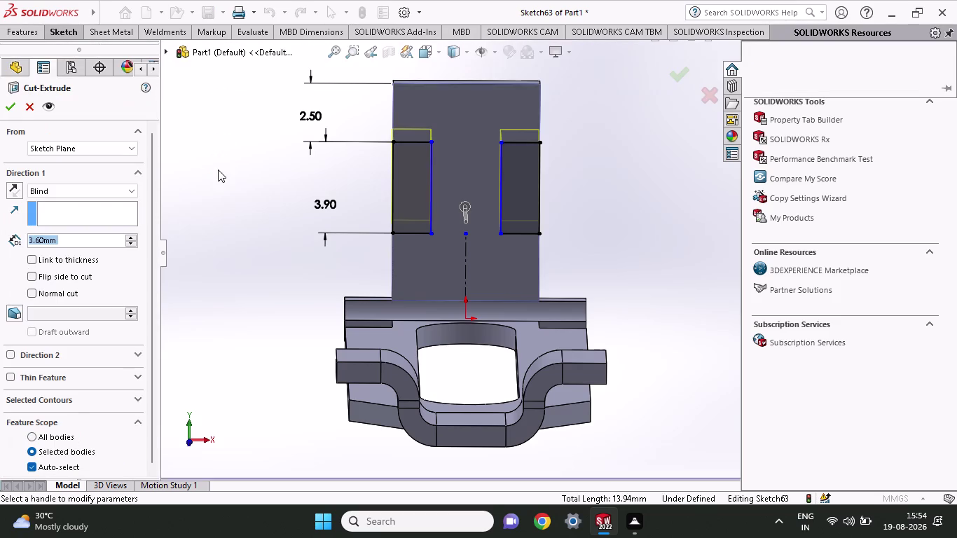
middle_drag(218, 169, 250, 204)
click(5, 110)
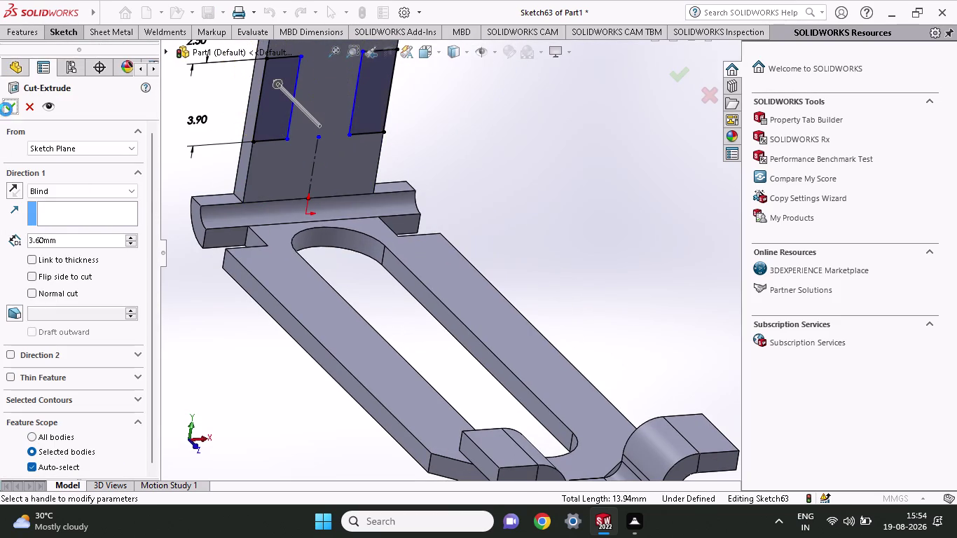
scroll(up, 3)
click(225, 307)
Inspect the I-shaped tab, then start a new sketch on the base flange face.
middle_drag(220, 304, 215, 300)
scroll(up, 3)
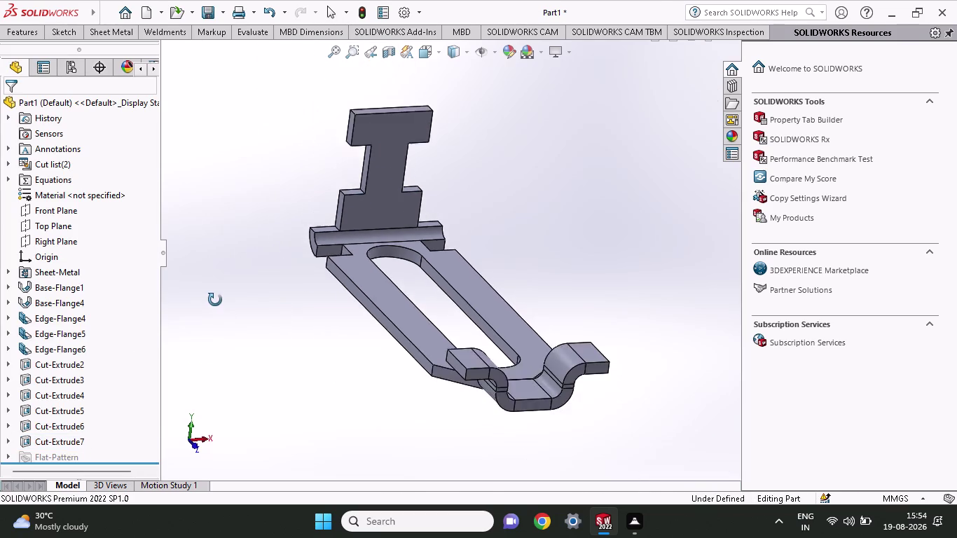
middle_drag(216, 300, 211, 297)
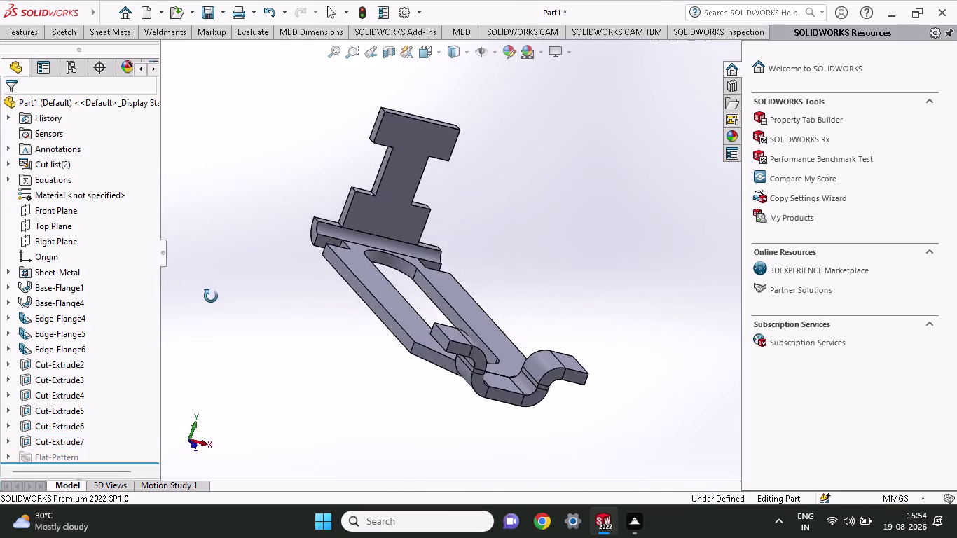
middle_drag(211, 297, 207, 309)
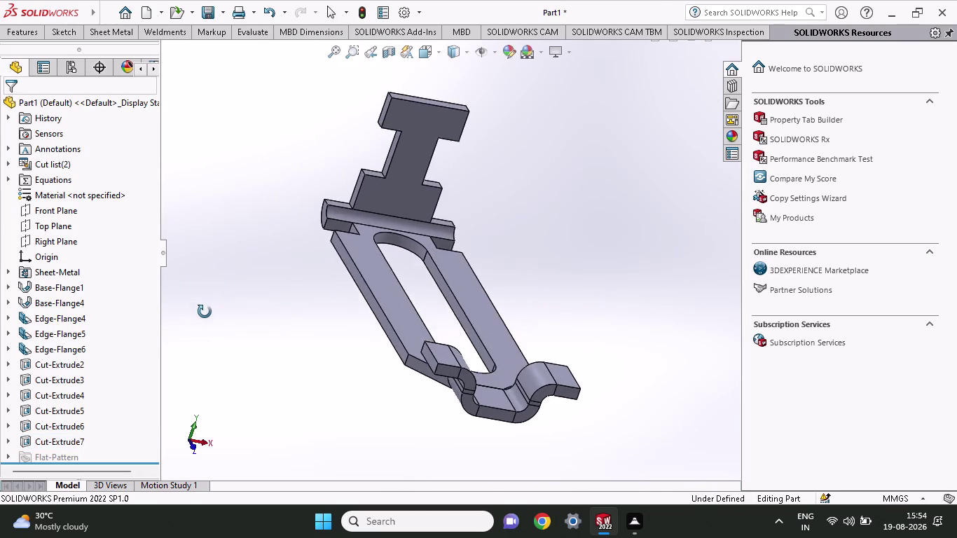
middle_drag(207, 310, 203, 319)
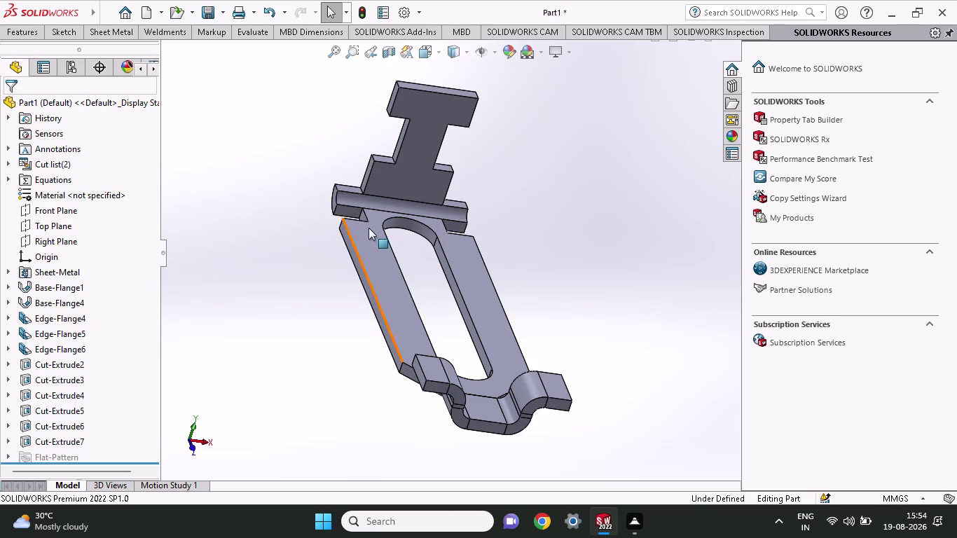
click(357, 212)
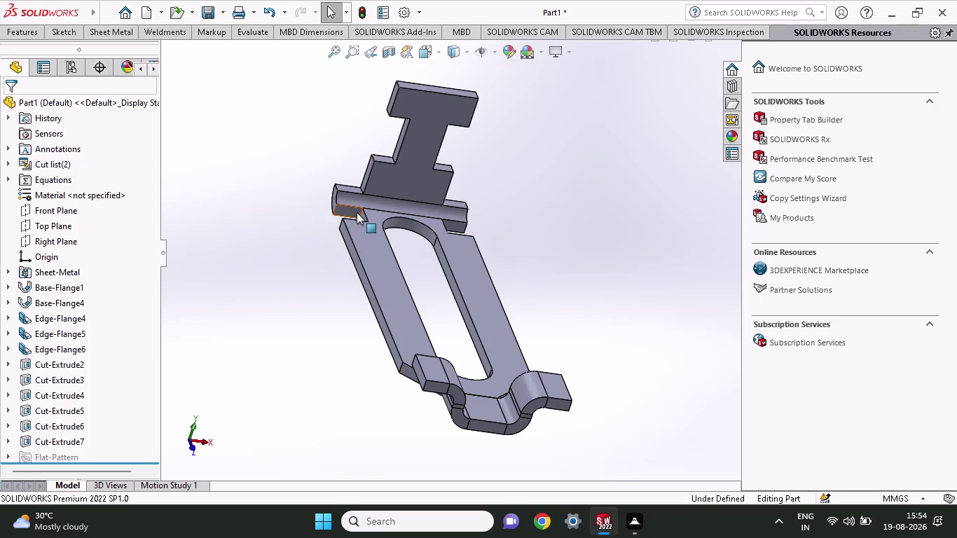
click(416, 175)
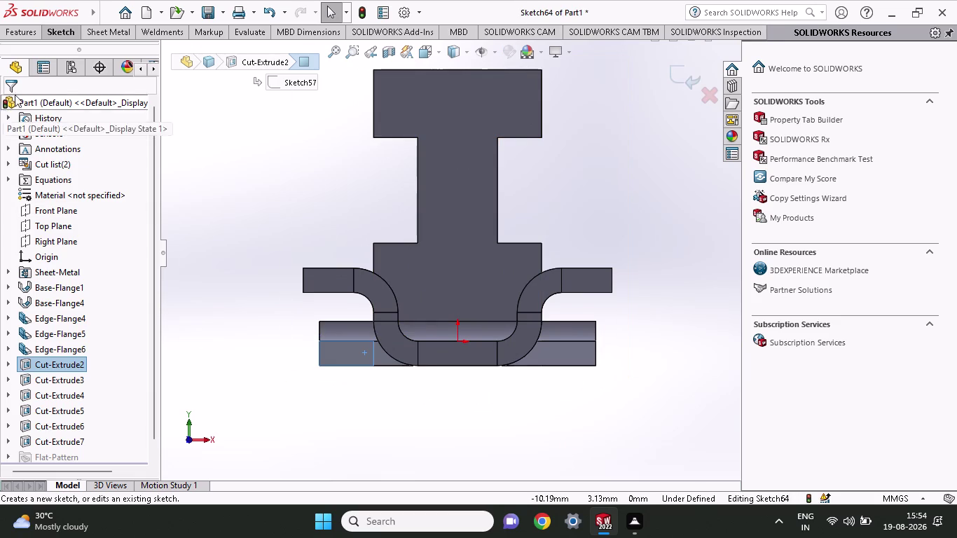
Draw two corner rectangles over the base flange's outer left and right ends.
click(44, 35)
click(90, 67)
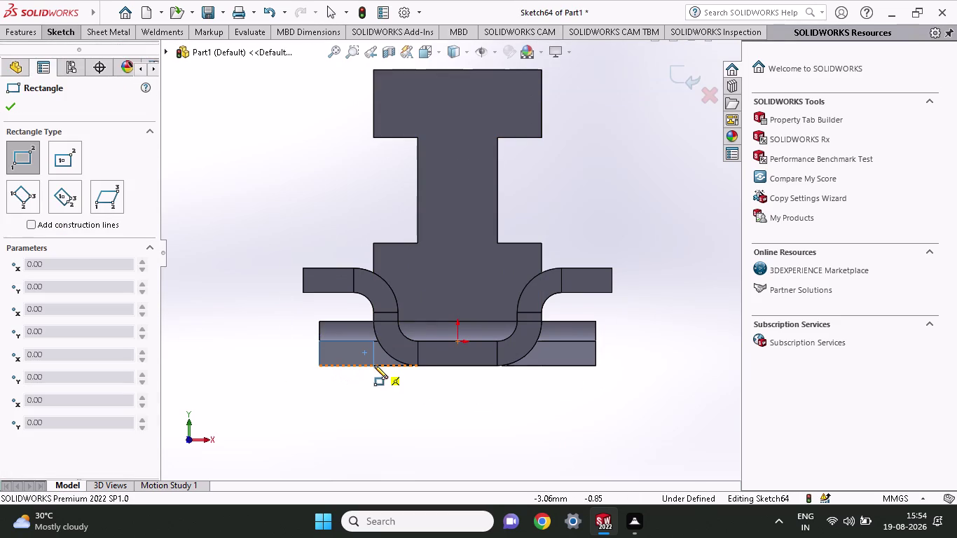
click(372, 366)
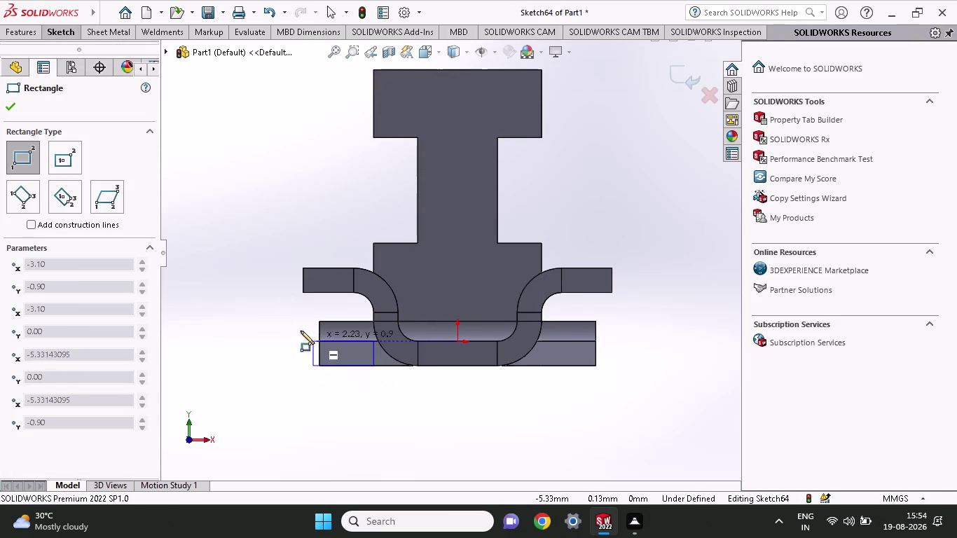
click(293, 314)
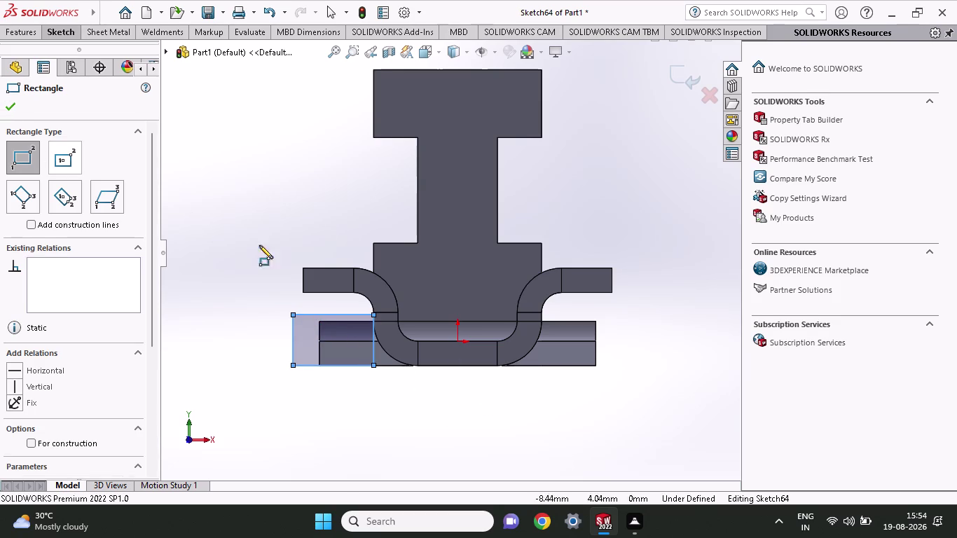
click(542, 321)
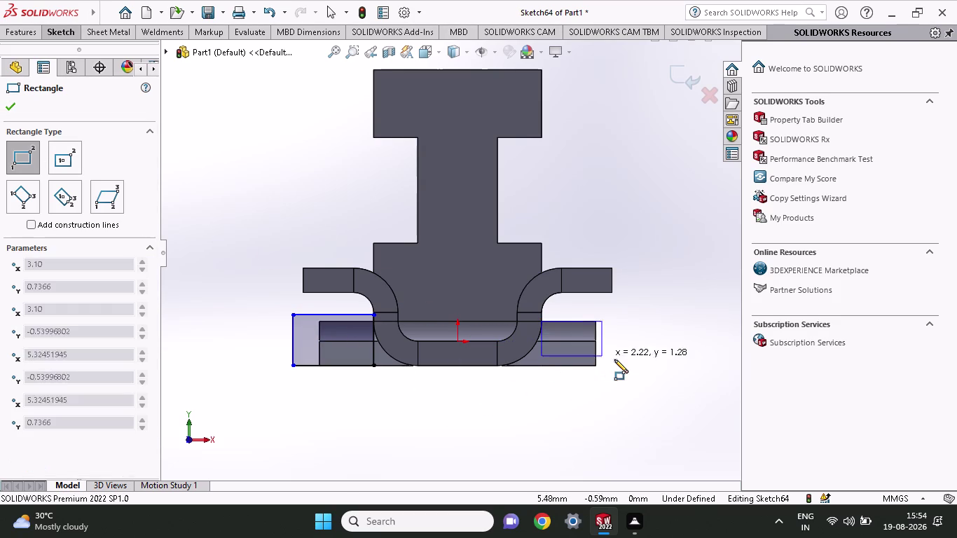
click(616, 372)
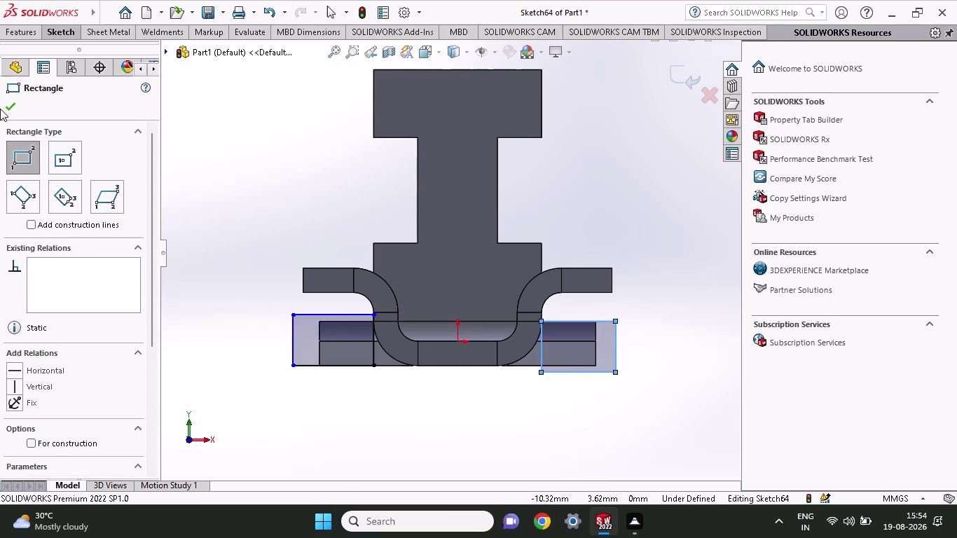
click(4, 104)
click(28, 32)
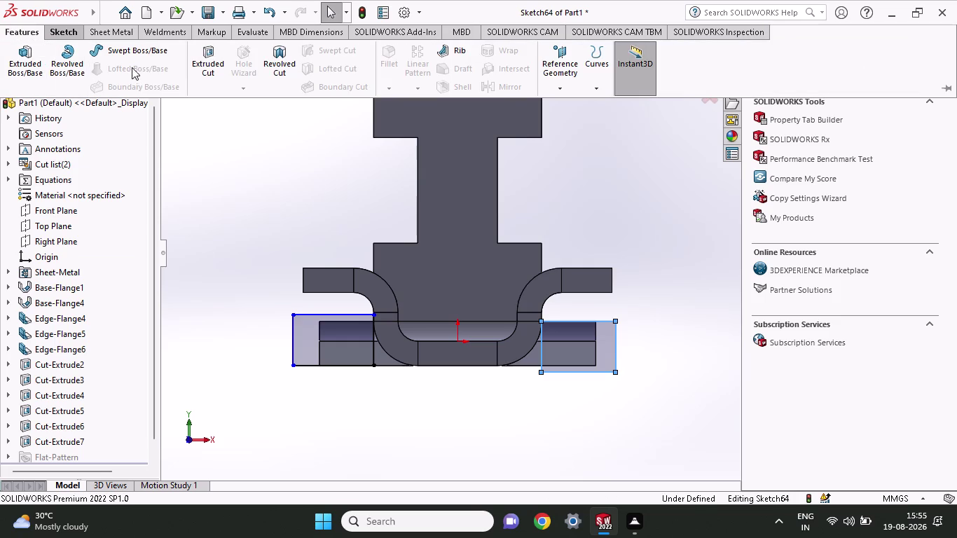
Cut the two rectangles Blind 3.60 mm as Cut-Extrude8 and inspect the trimmed ends.
click(205, 65)
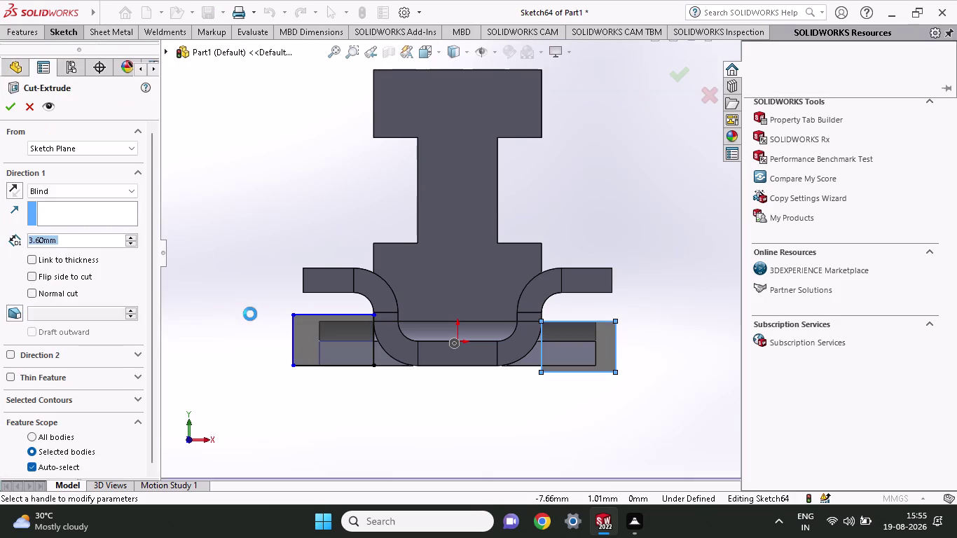
middle_drag(250, 314, 253, 346)
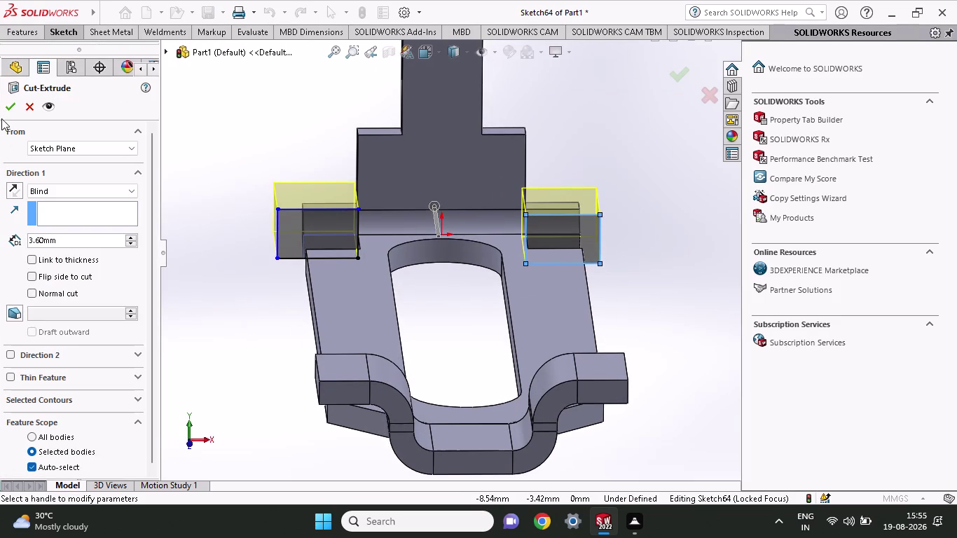
click(11, 101)
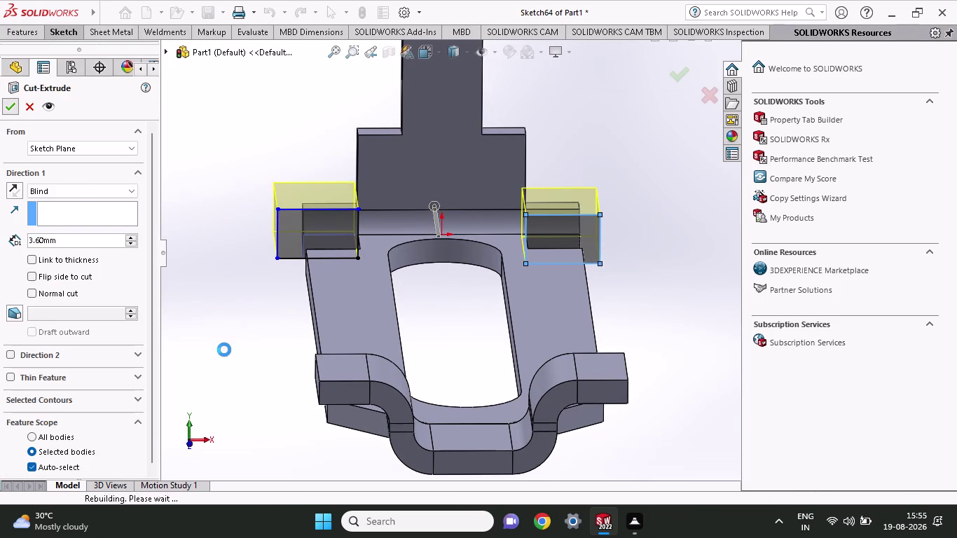
click(225, 350)
middle_drag(224, 350, 244, 386)
scroll(up, 3)
scroll(up, 3)
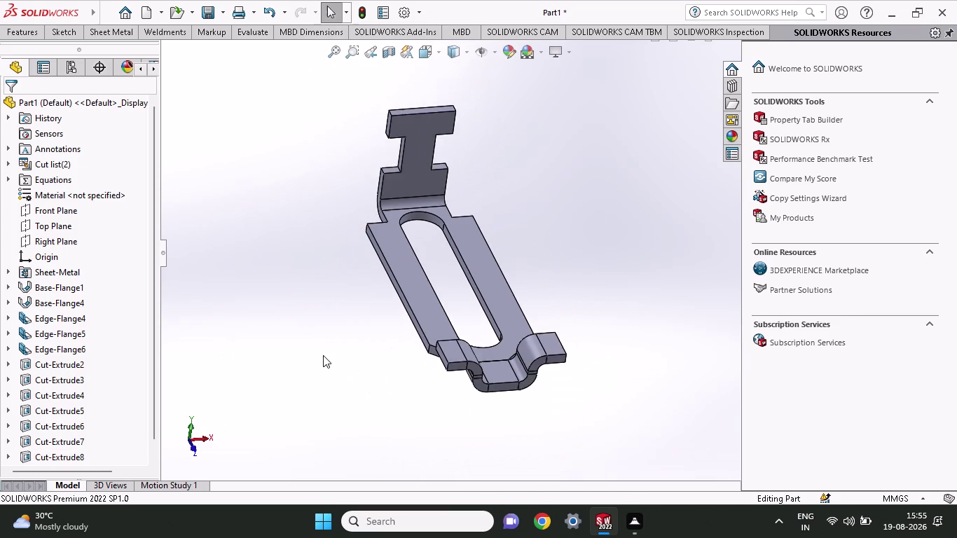
scroll(up, 3)
middle_drag(323, 355, 243, 281)
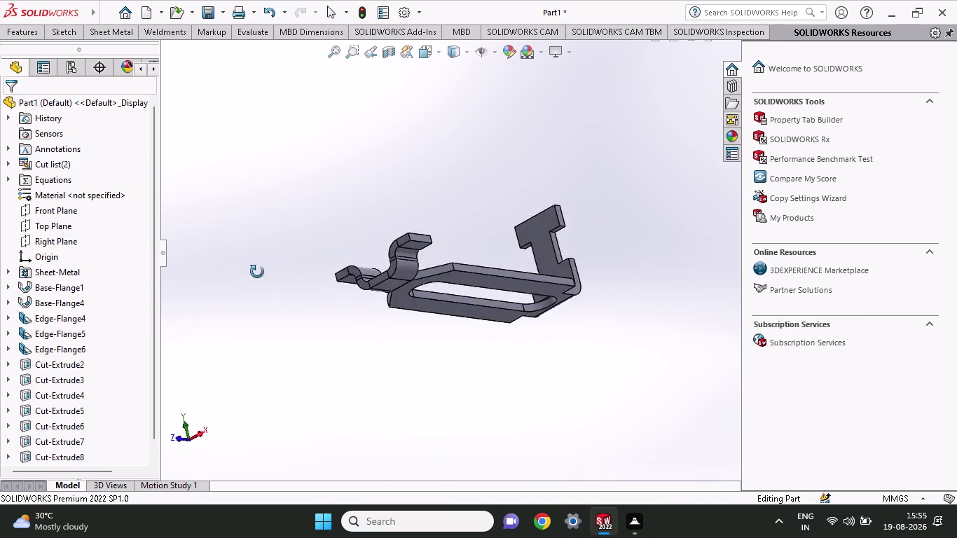
middle_drag(244, 281, 411, 365)
middle_drag(412, 365, 385, 387)
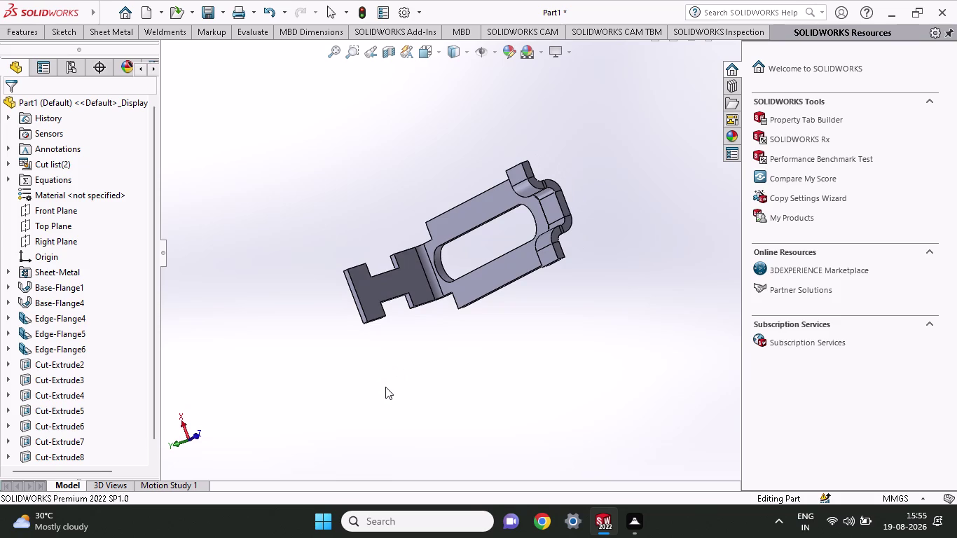